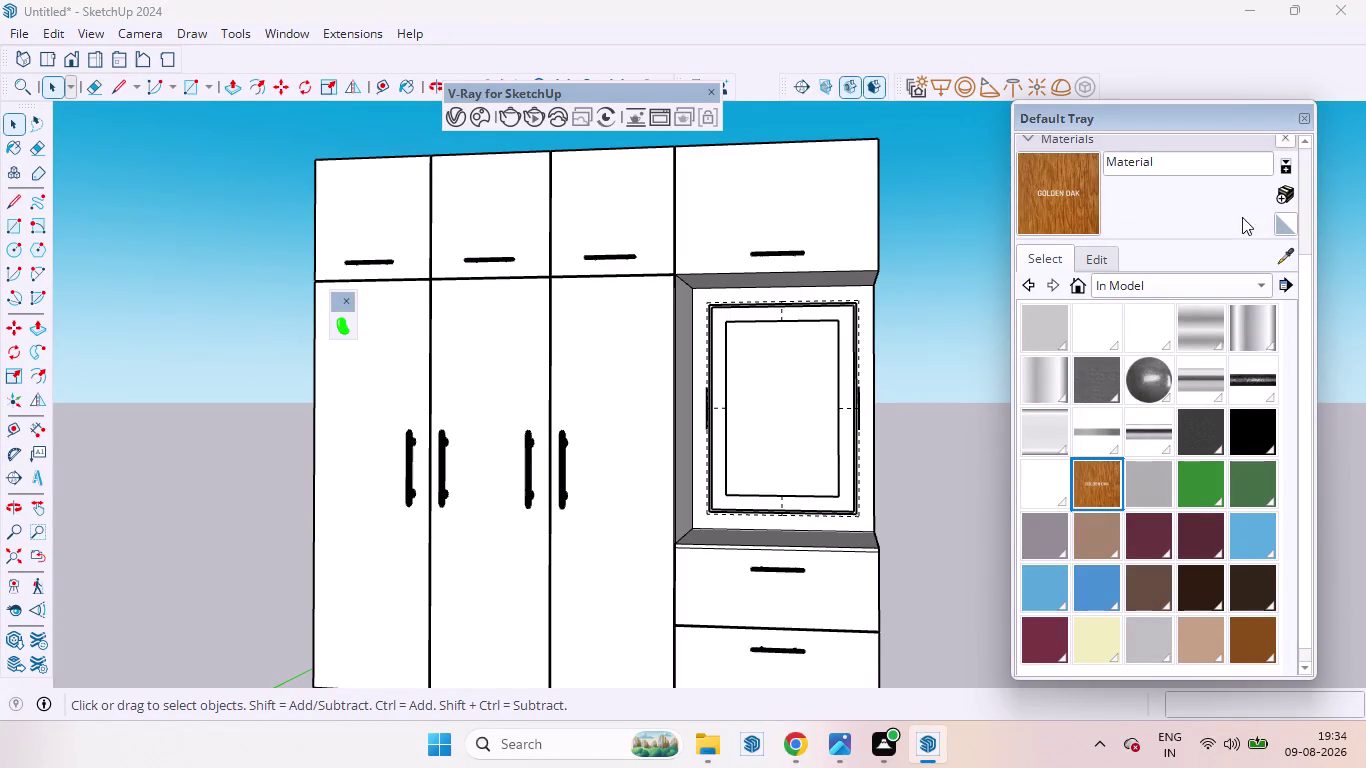
Create Material1 from the newest light wood JPG in Downloads.
click(1288, 193)
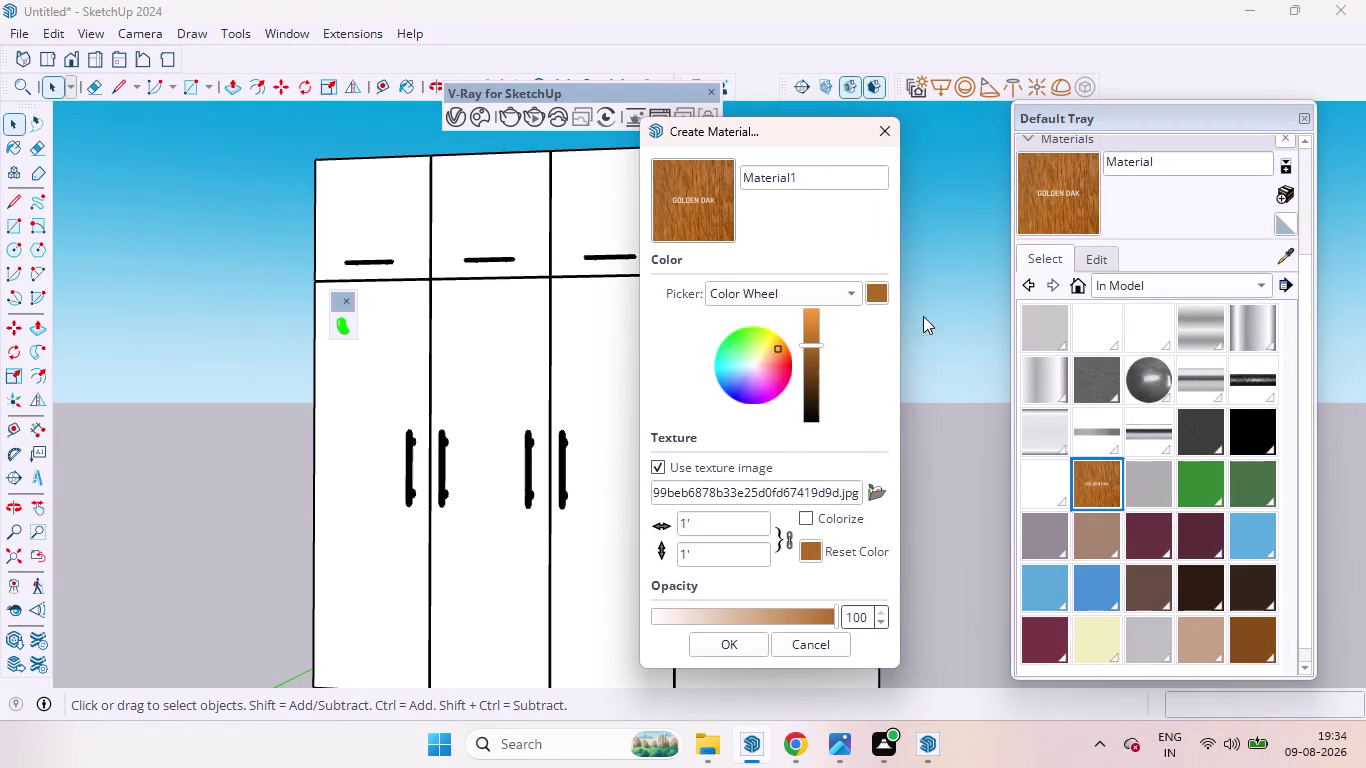
click(873, 501)
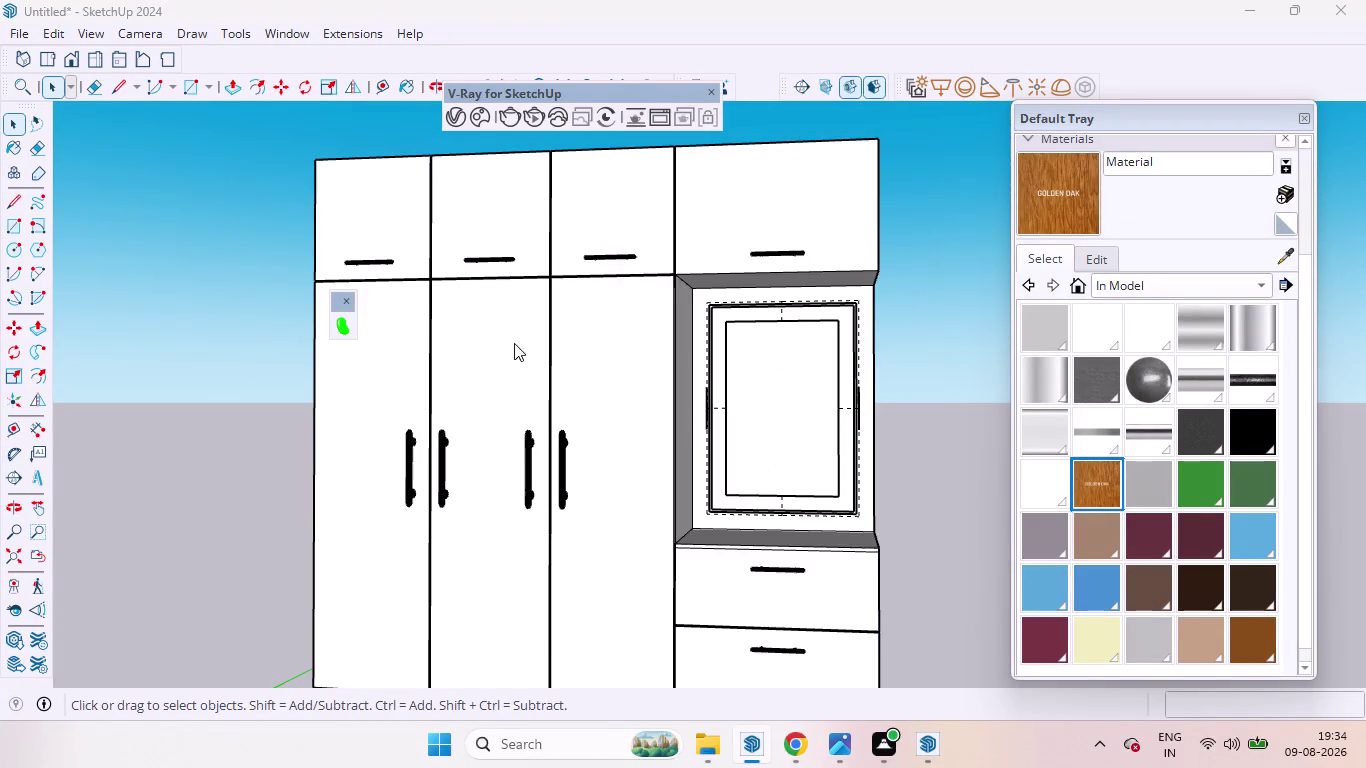
click(609, 296)
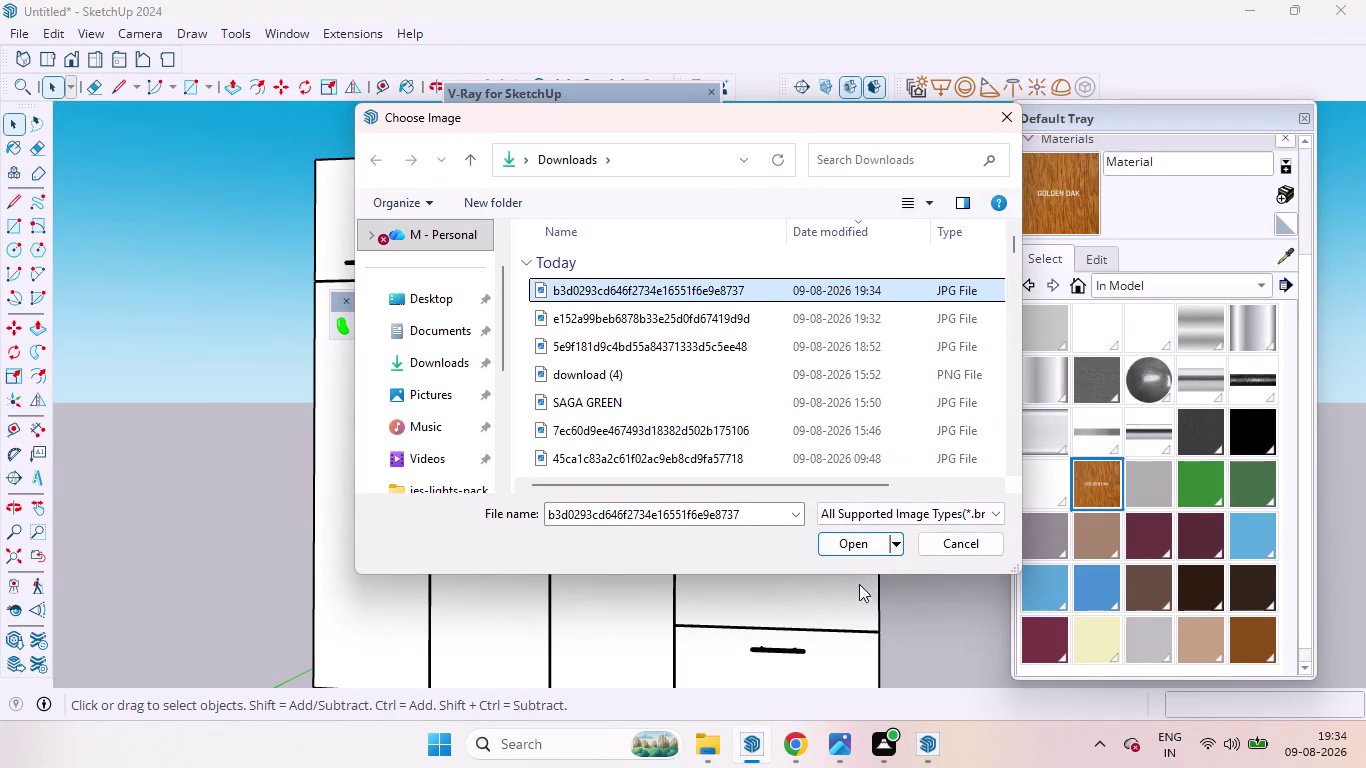
click(840, 546)
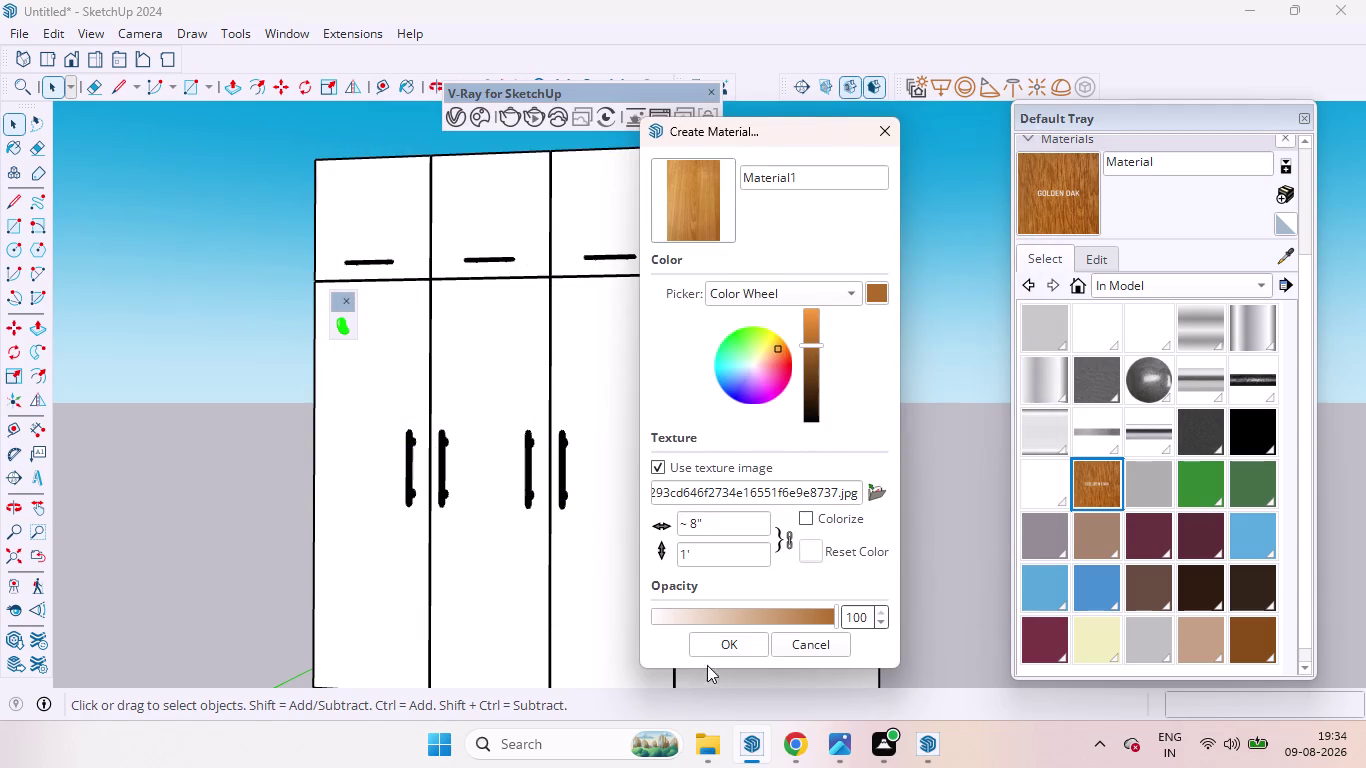
click(721, 649)
scroll(up, 3)
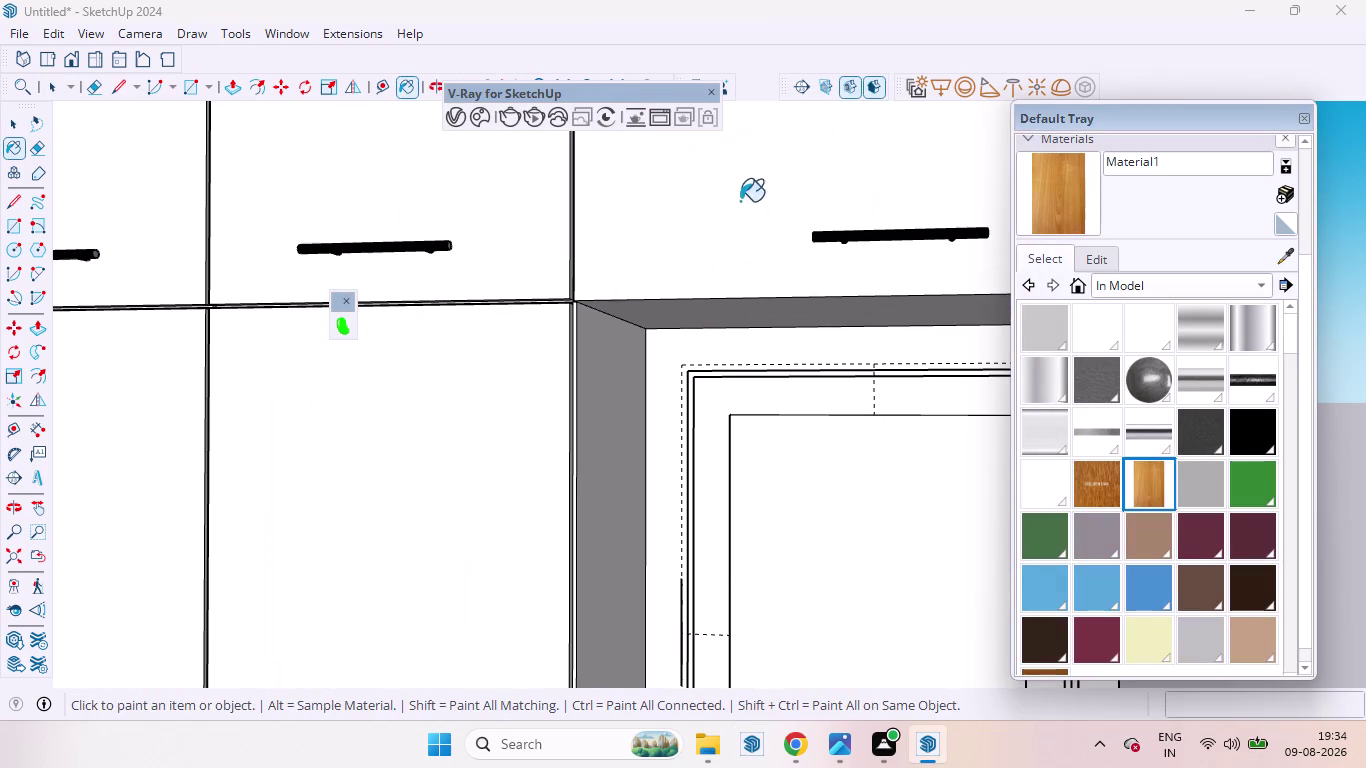
Paint the two right upper cabinet doors with Material1.
click(687, 209)
scroll(down, 3)
scroll(down, 3)
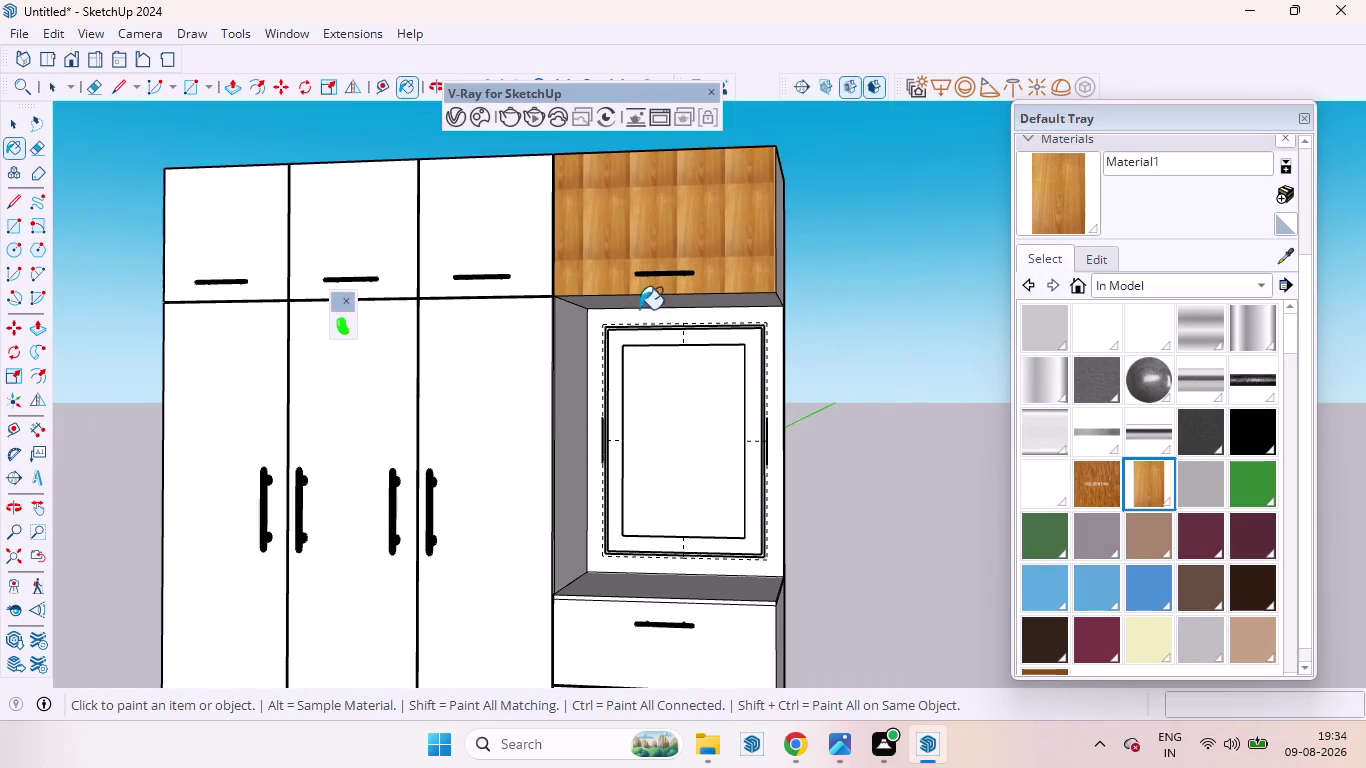
scroll(up, 3)
click(491, 205)
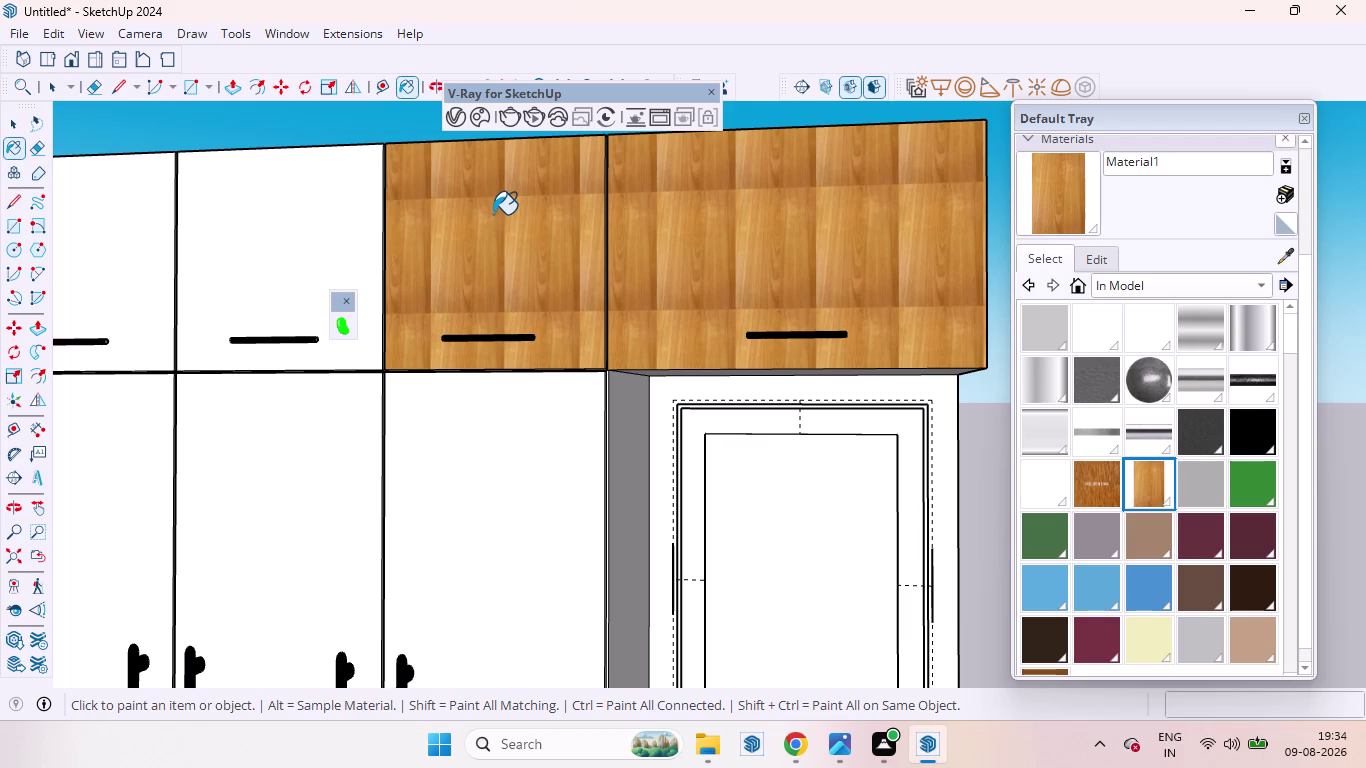
Paint the right tall wardrobe door and the side panel beside the niche.
click(542, 452)
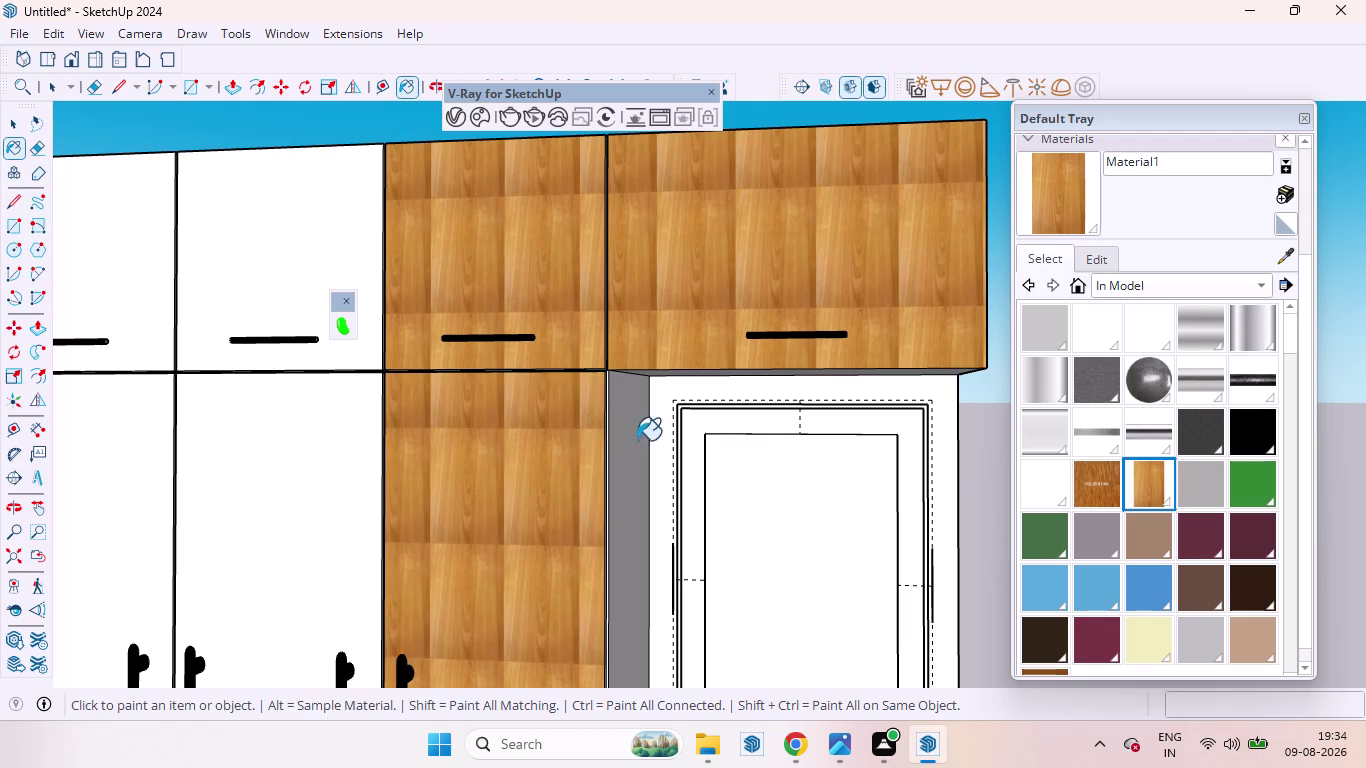
scroll(down, 3)
middle_drag(703, 460, 547, 465)
scroll(up, 3)
click(647, 426)
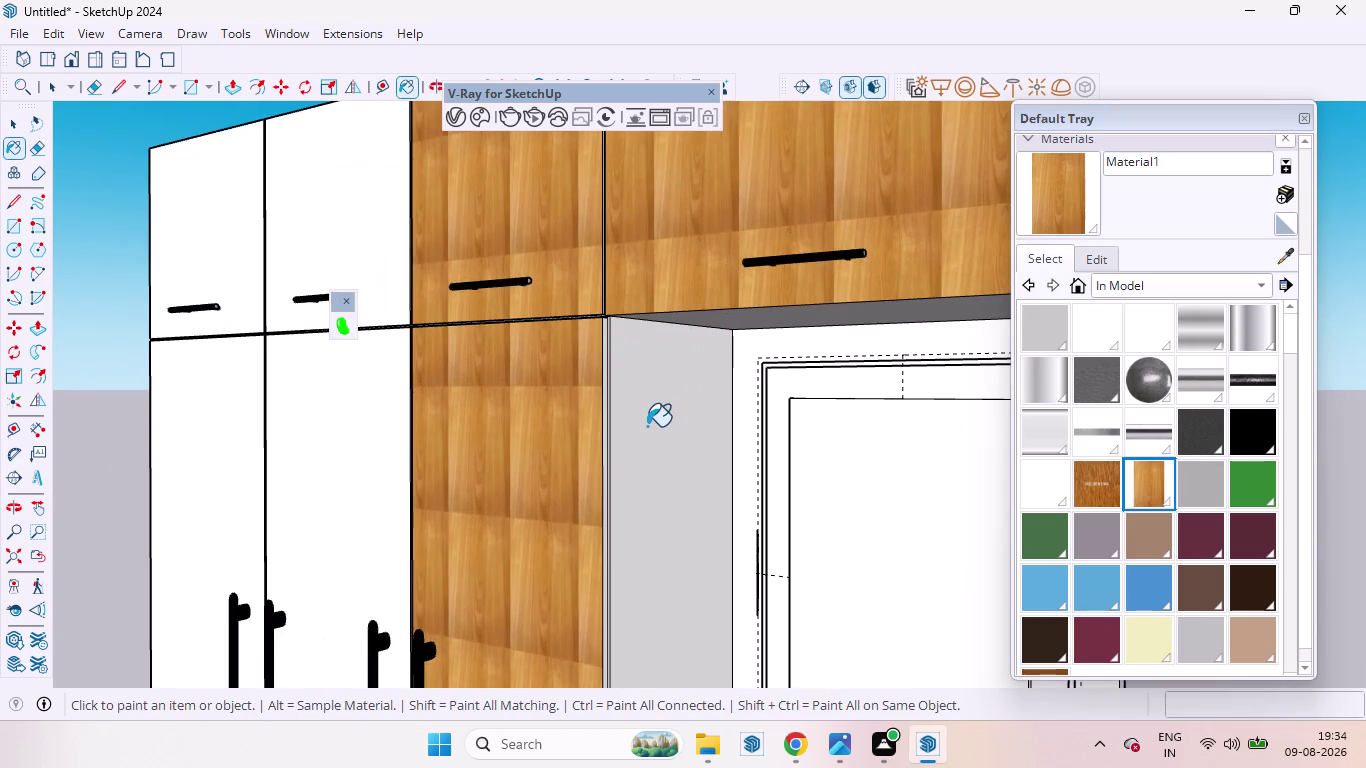
Paint both faces of the narrow strip between the panels with light wood.
scroll(up, 3)
scroll(up, 3)
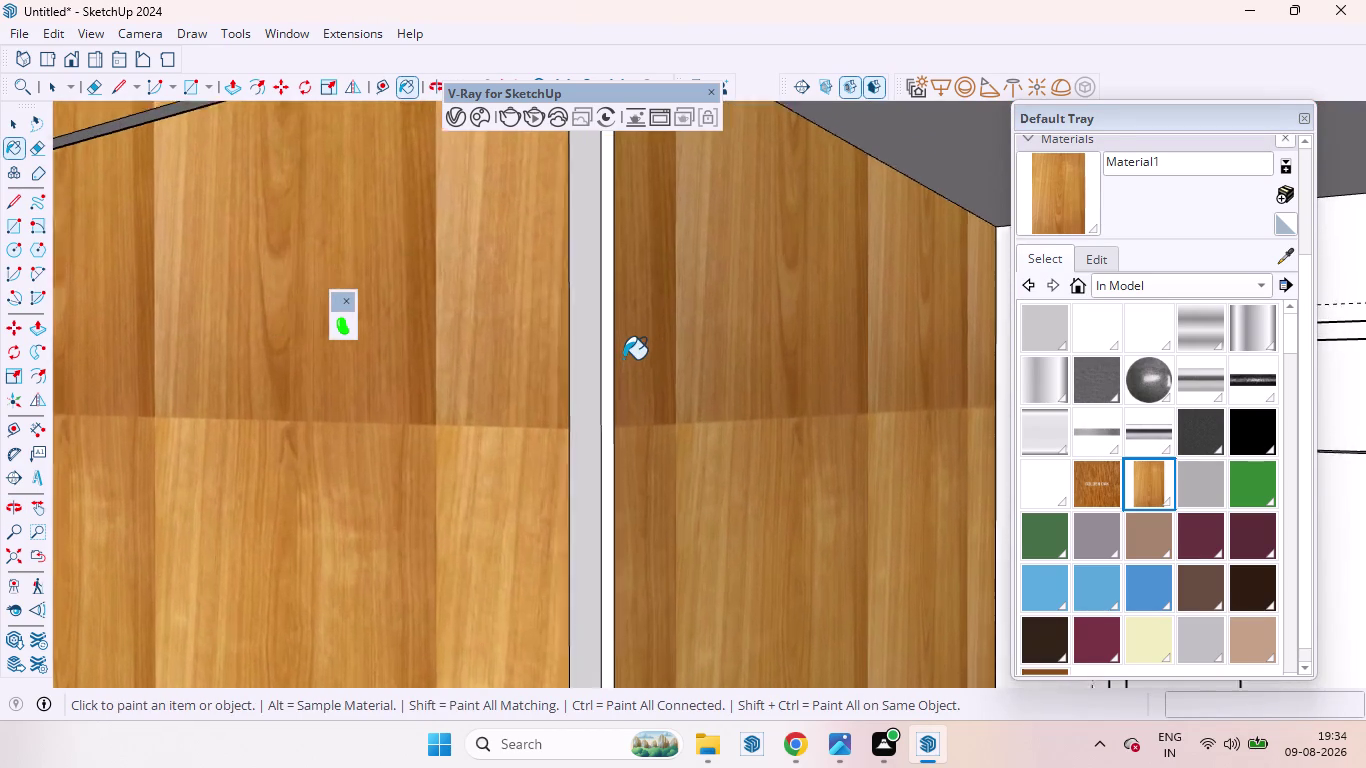
scroll(up, 3)
click(559, 297)
click(617, 303)
Paint the mirror niche's ceiling and back wall with light wood.
scroll(down, 3)
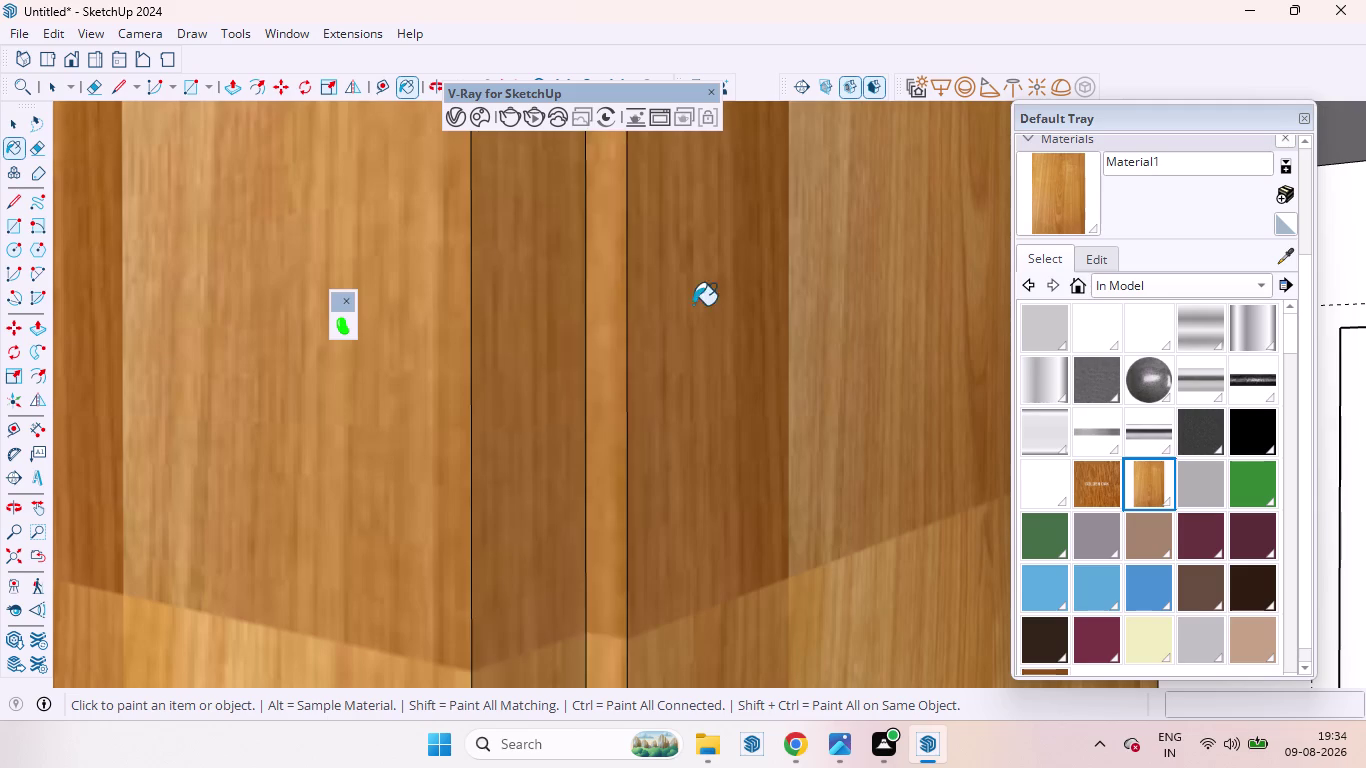
scroll(down, 3)
scroll(down, 3)
scroll(down, 3)
scroll(up, 3)
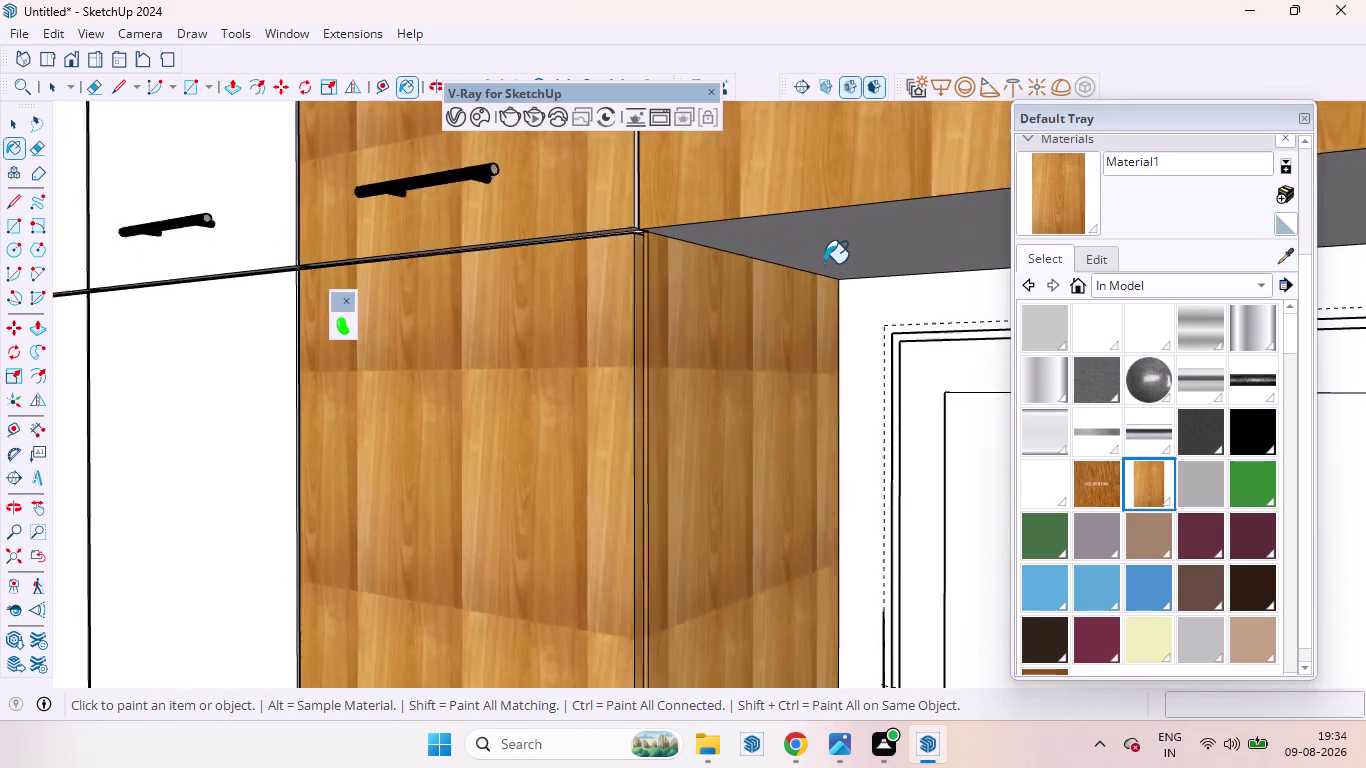
scroll(up, 3)
click(792, 239)
scroll(up, 3)
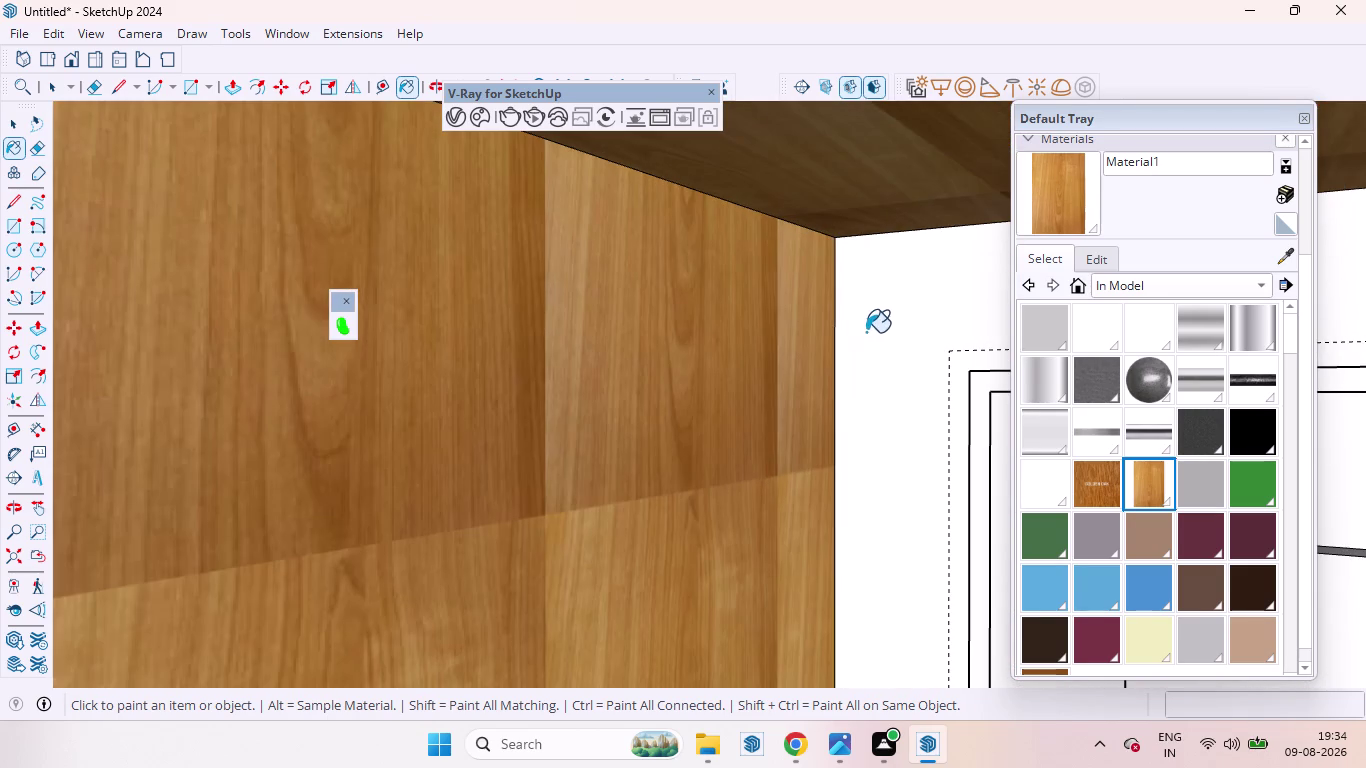
click(900, 326)
Paint the mirror's outer frame and inner border with light wood.
scroll(down, 3)
scroll(down, 3)
click(930, 400)
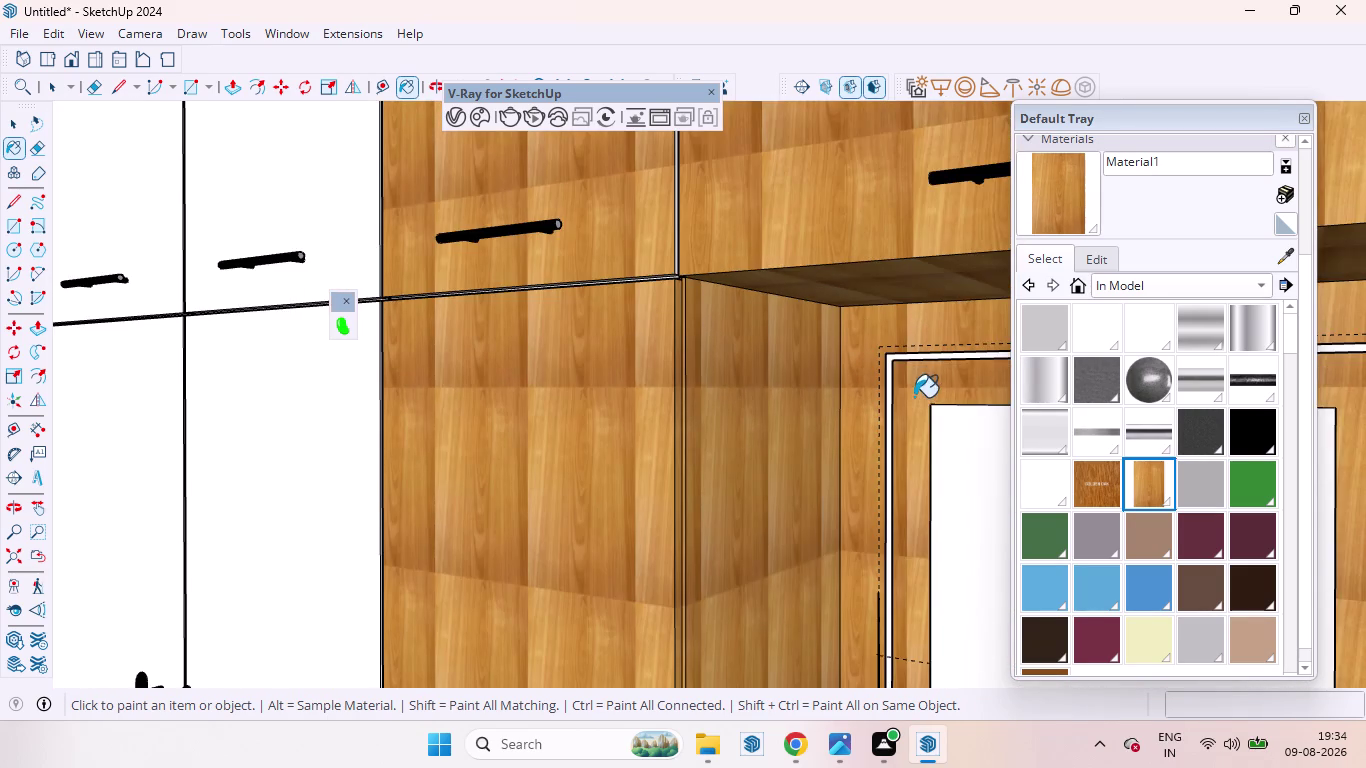
scroll(up, 3)
scroll(down, 3)
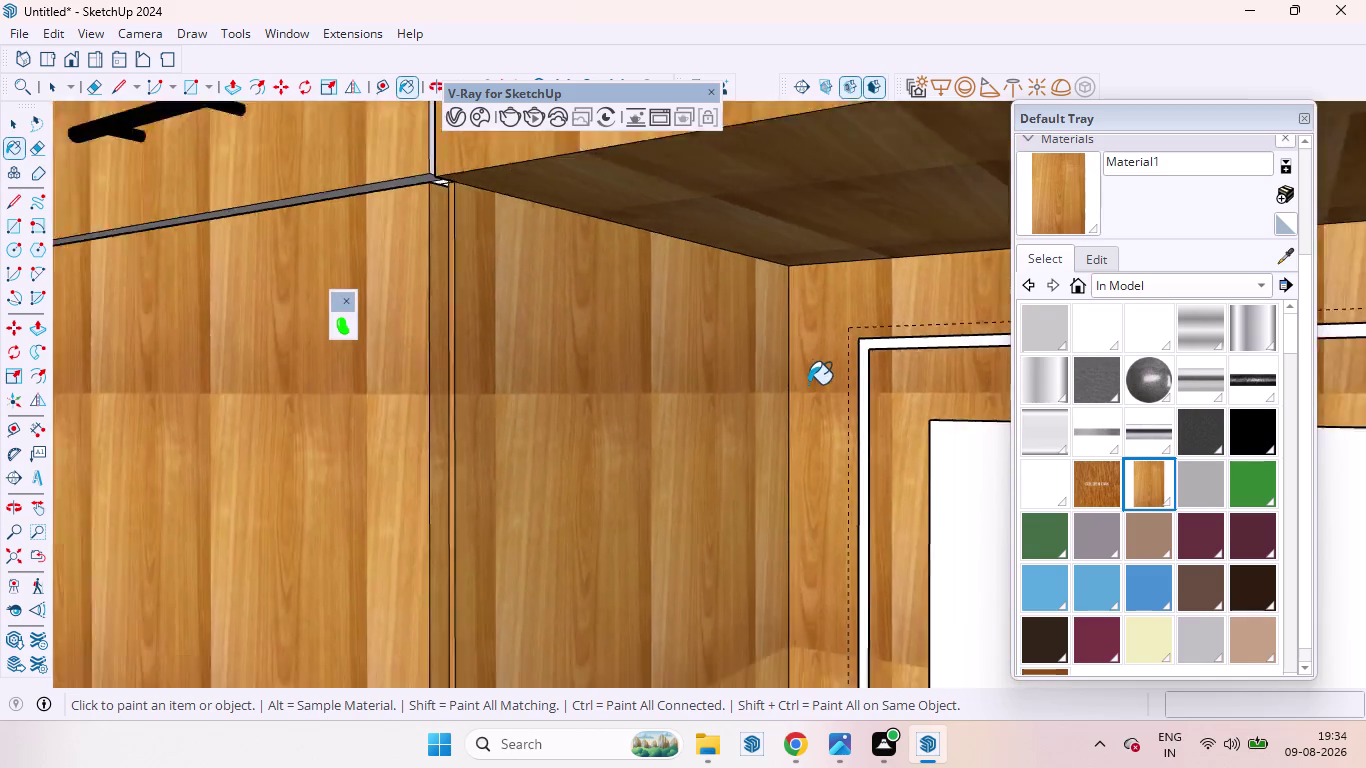
scroll(down, 3)
scroll(up, 3)
click(818, 304)
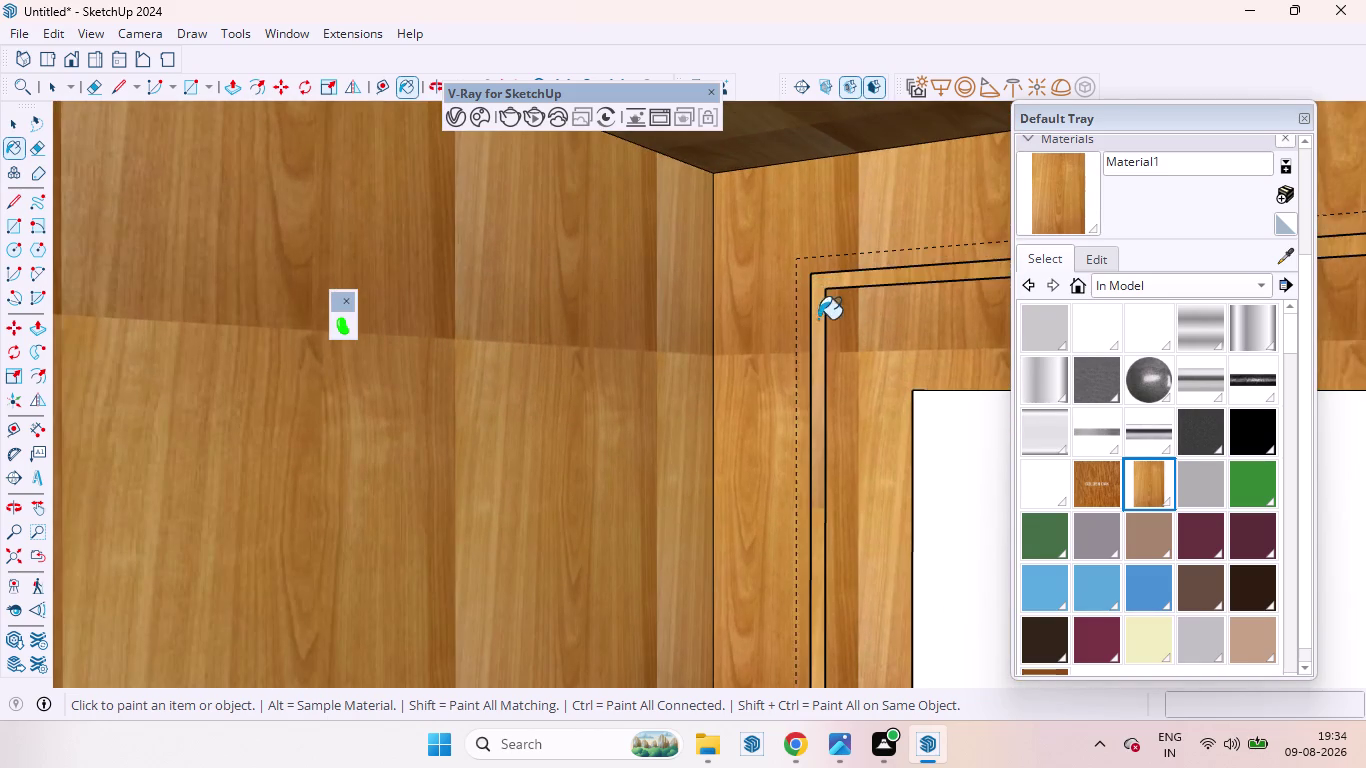
scroll(down, 3)
scroll(down, 3)
scroll(down, 3)
scroll(up, 3)
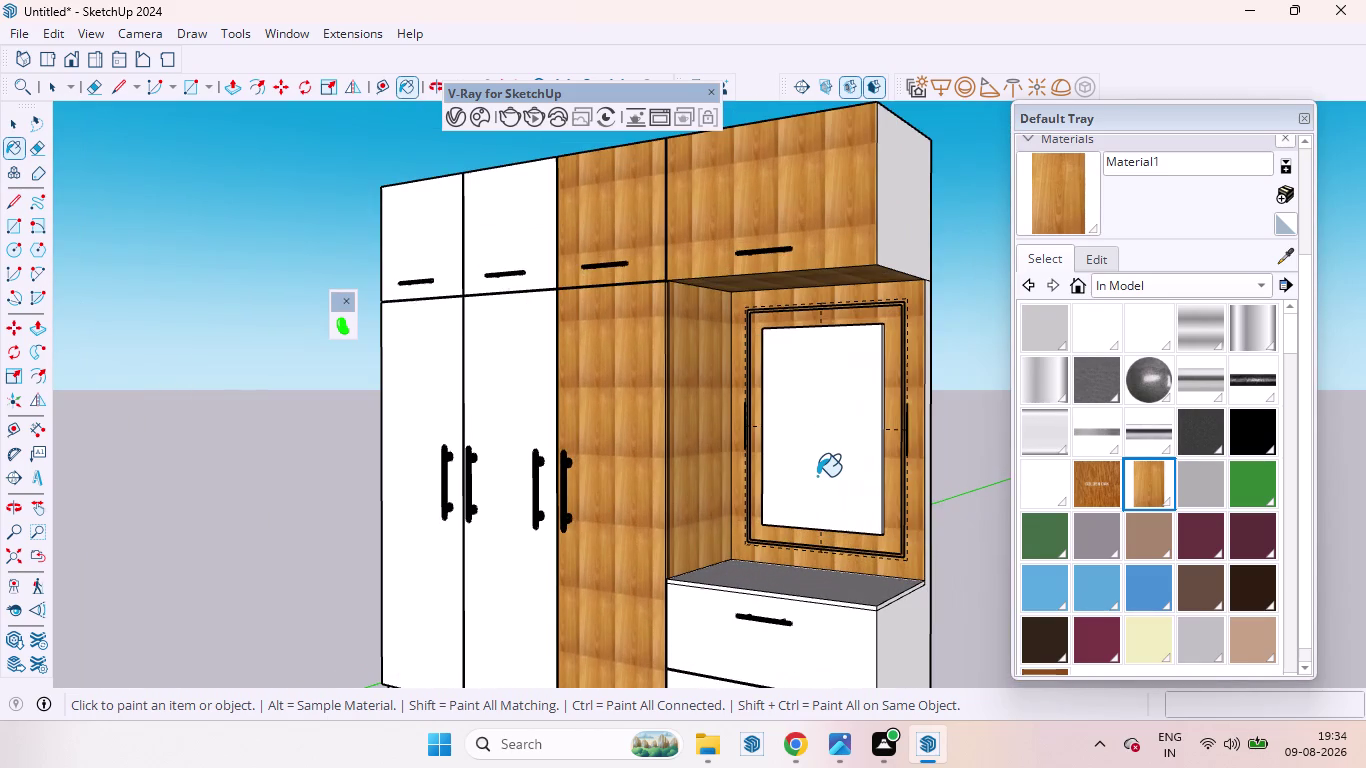
Undo the last paint, then give the mirror frame's lower edge light wood.
scroll(up, 3)
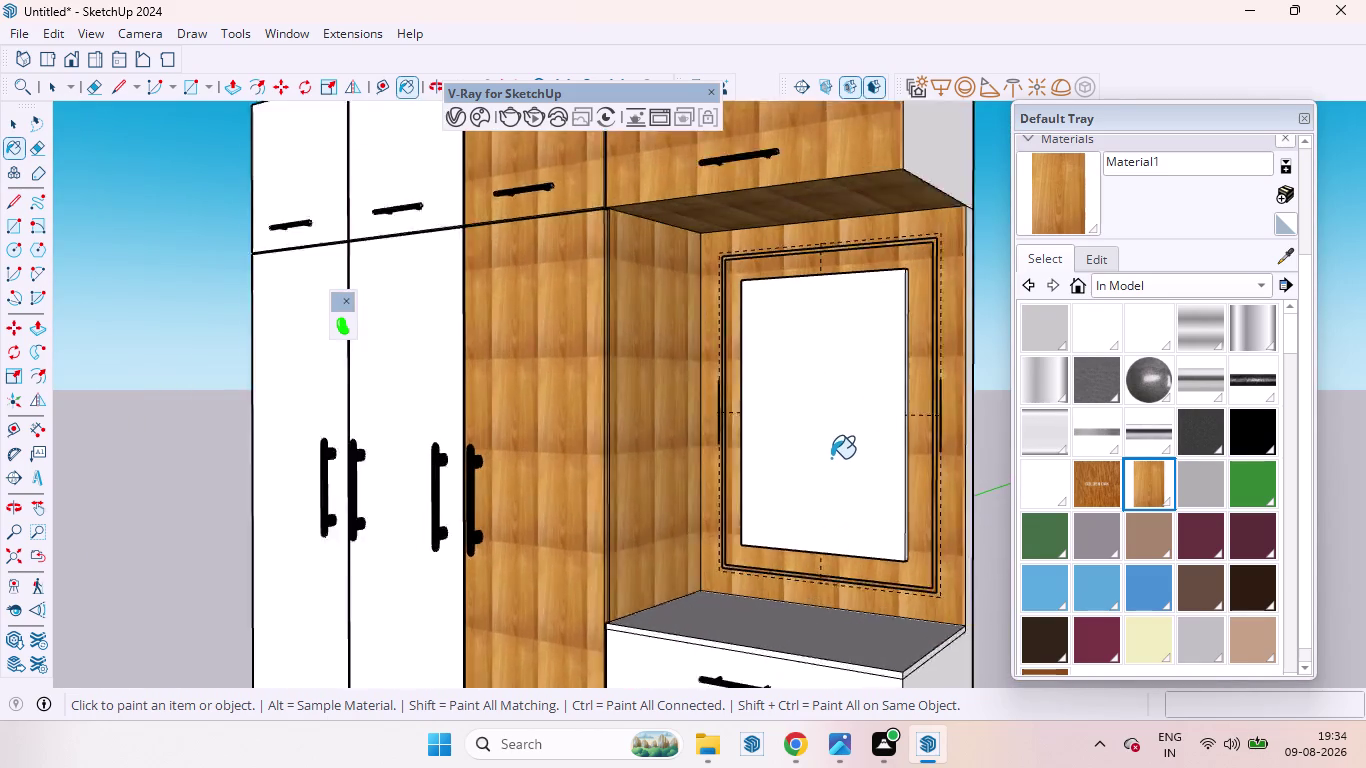
scroll(up, 3)
scroll(up, 3)
scroll(down, 3)
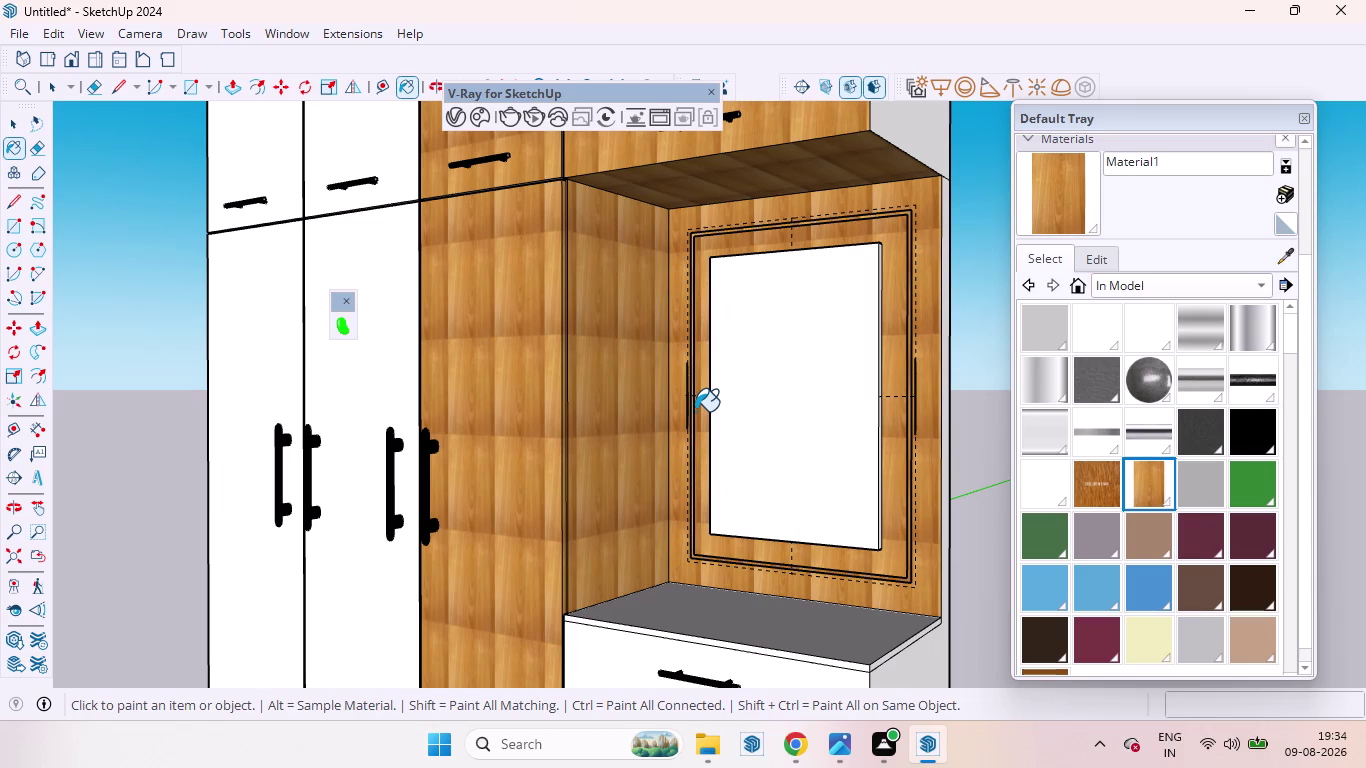
key(ctrl+z)
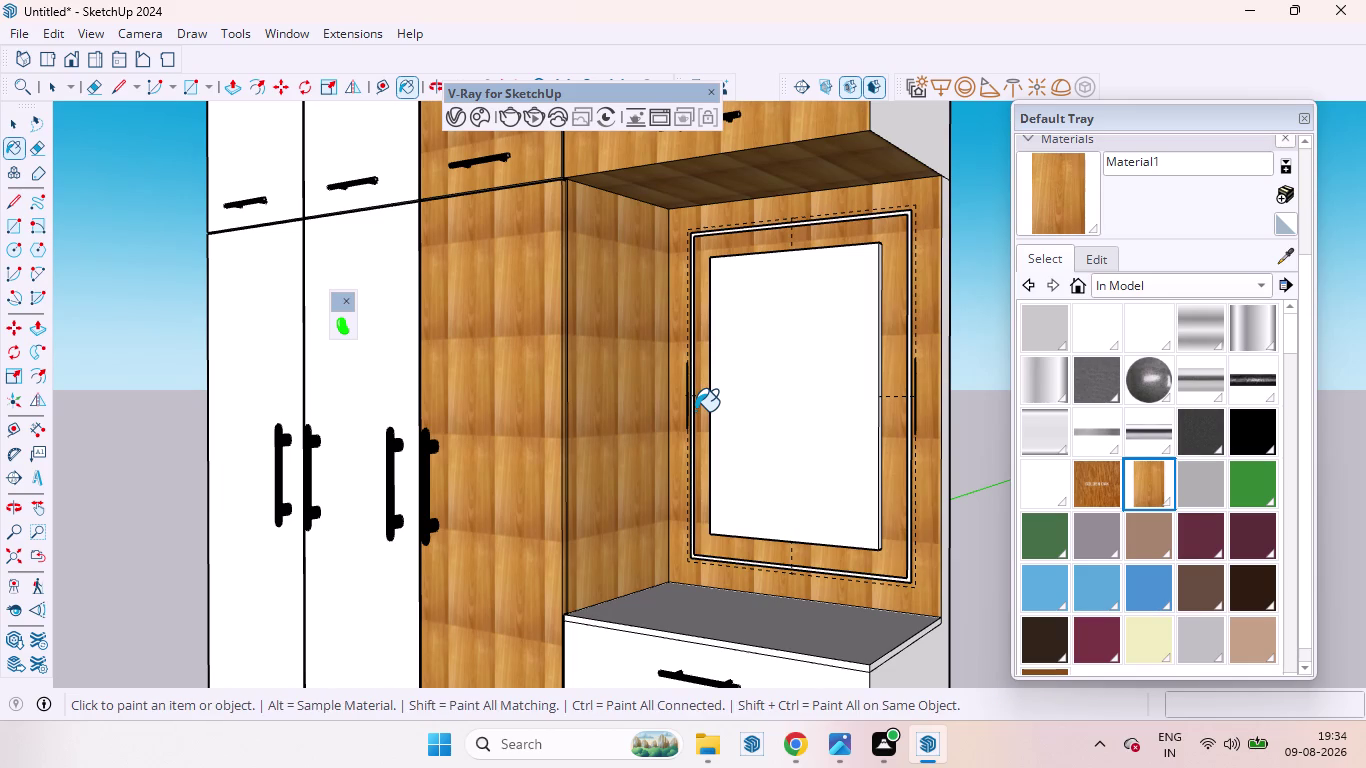
scroll(down, 3)
scroll(up, 3)
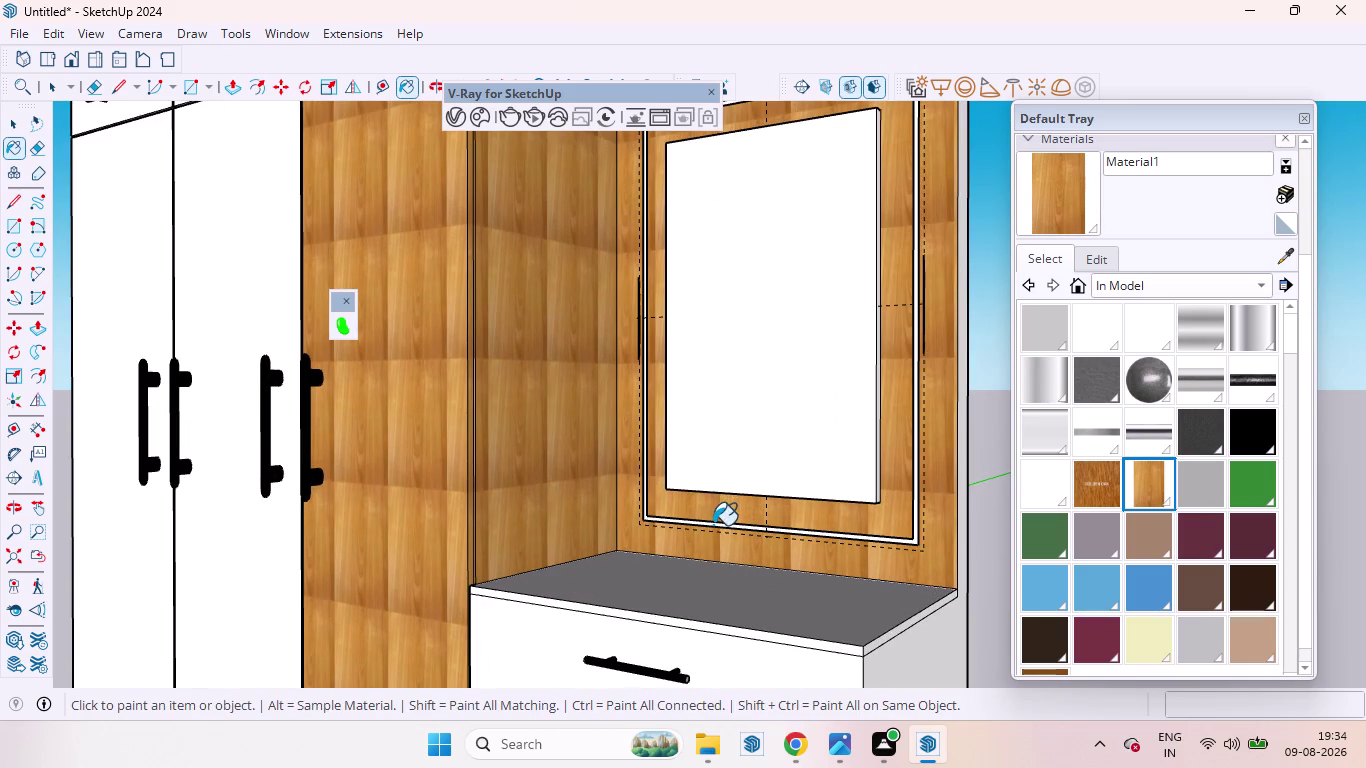
click(706, 614)
Paint the side panel and the panel beneath the niche with light wood.
scroll(down, 3)
scroll(up, 3)
middle_drag(879, 638, 681, 517)
click(690, 588)
scroll(down, 3)
scroll(up, 3)
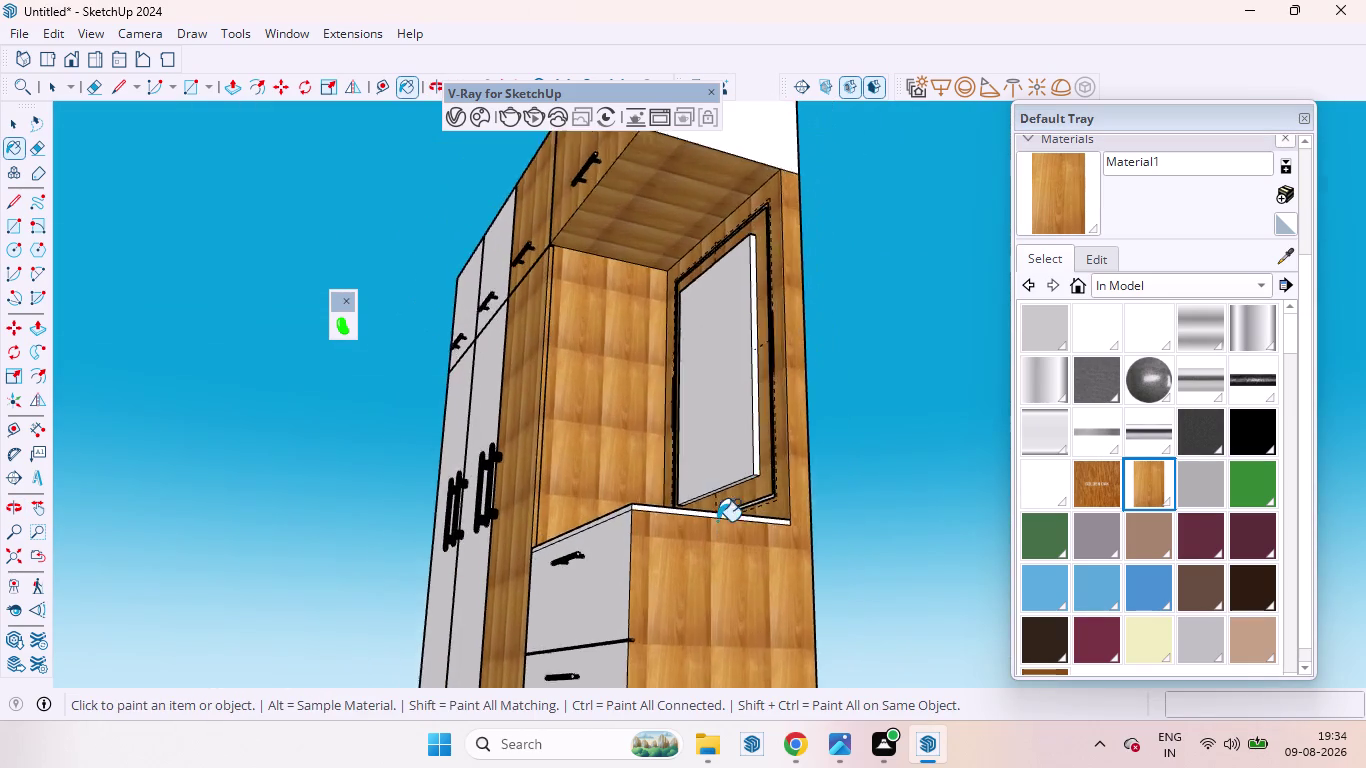
scroll(up, 3)
click(572, 514)
Paint the niche's counter surface with light wood.
scroll(down, 3)
middle_drag(498, 512, 551, 532)
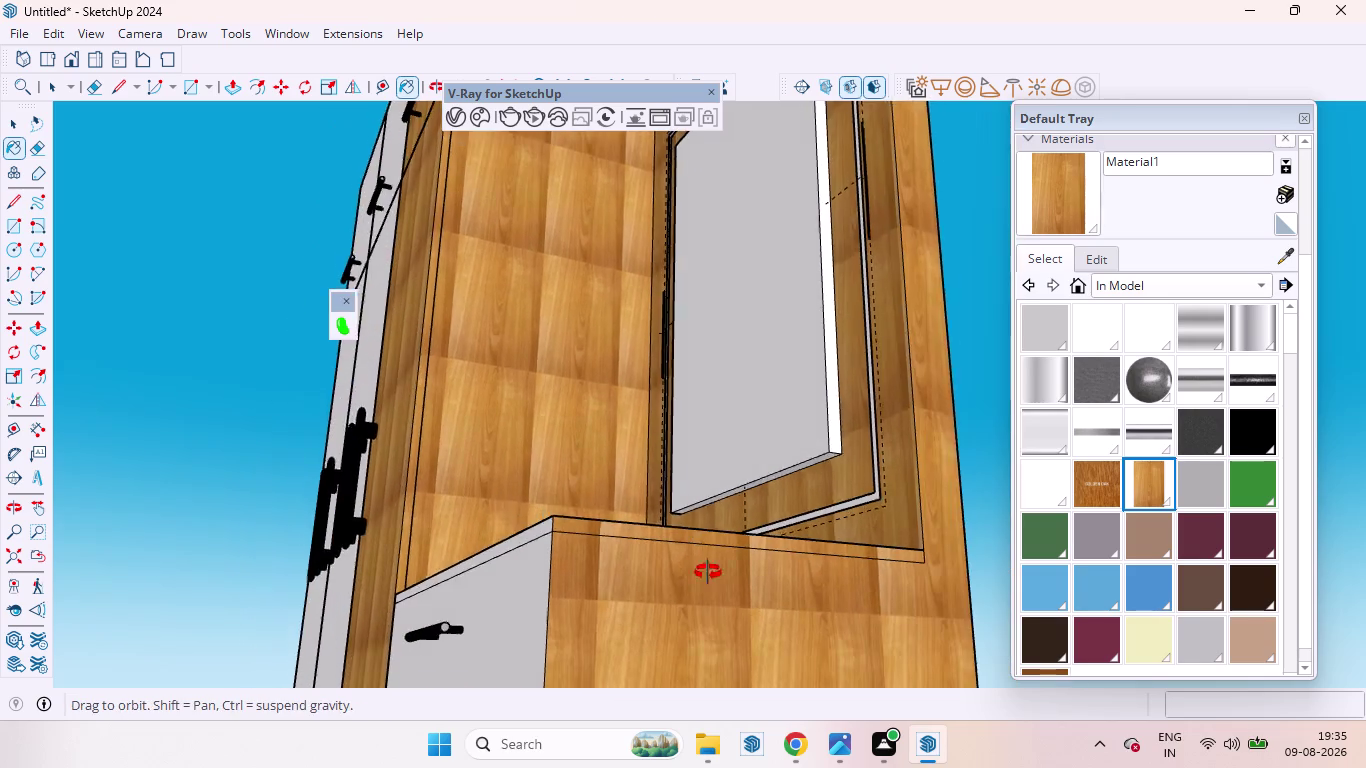
middle_drag(551, 532, 820, 587)
scroll(down, 3)
scroll(up, 3)
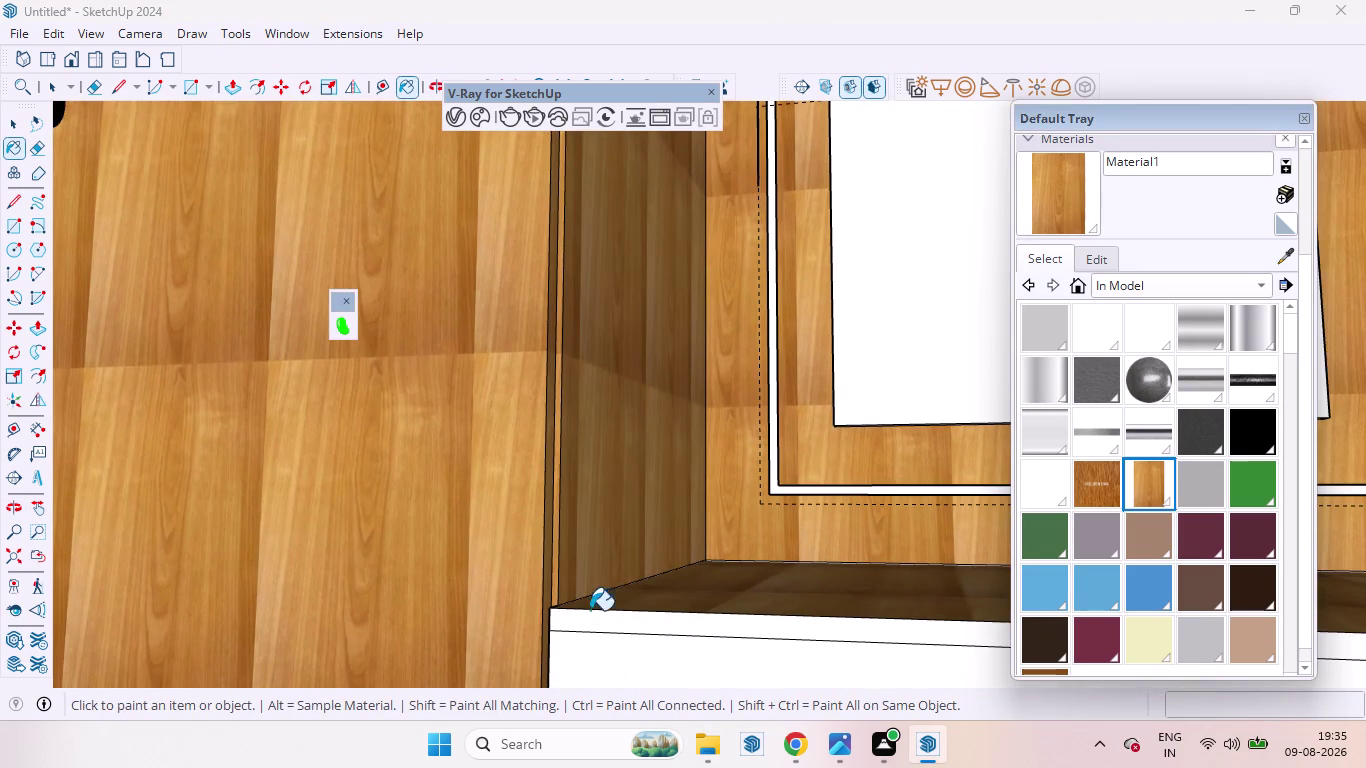
click(592, 628)
scroll(down, 3)
scroll(up, 3)
scroll(down, 3)
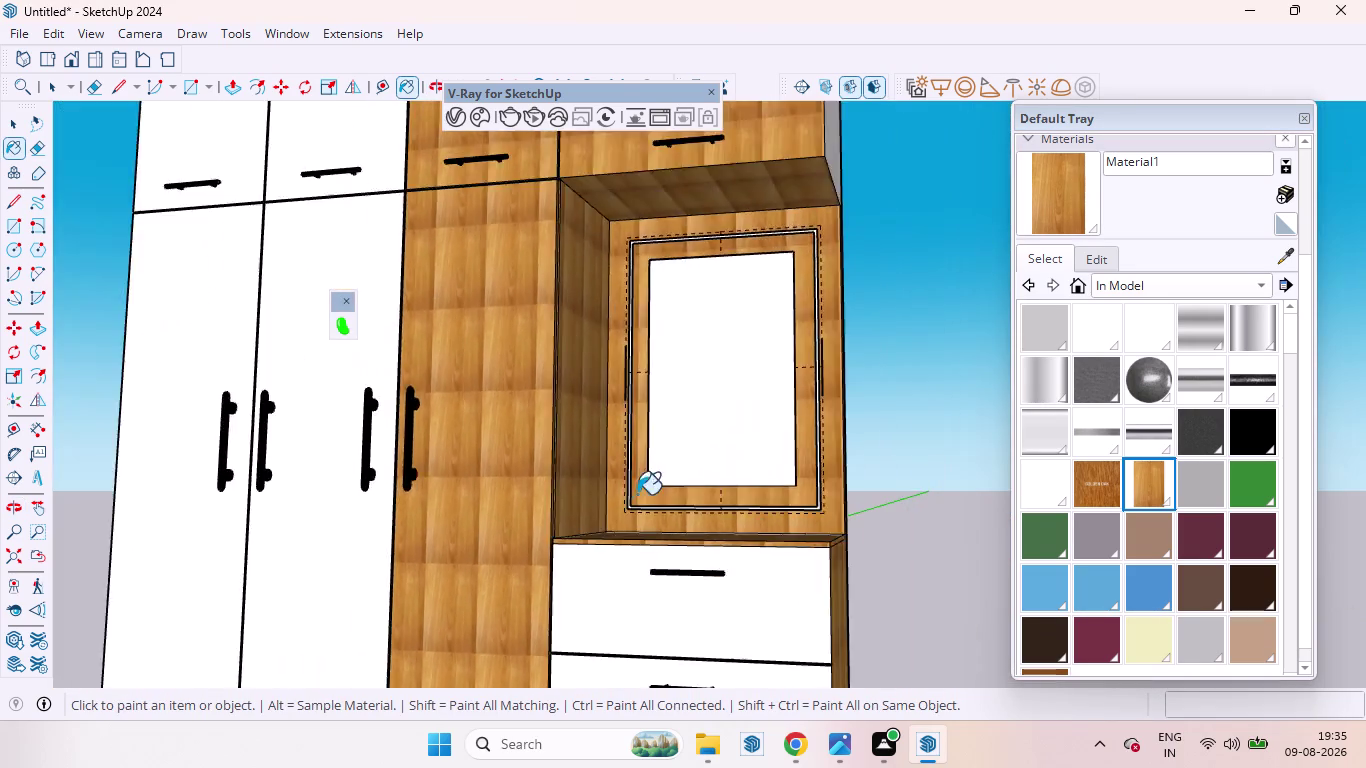
scroll(down, 3)
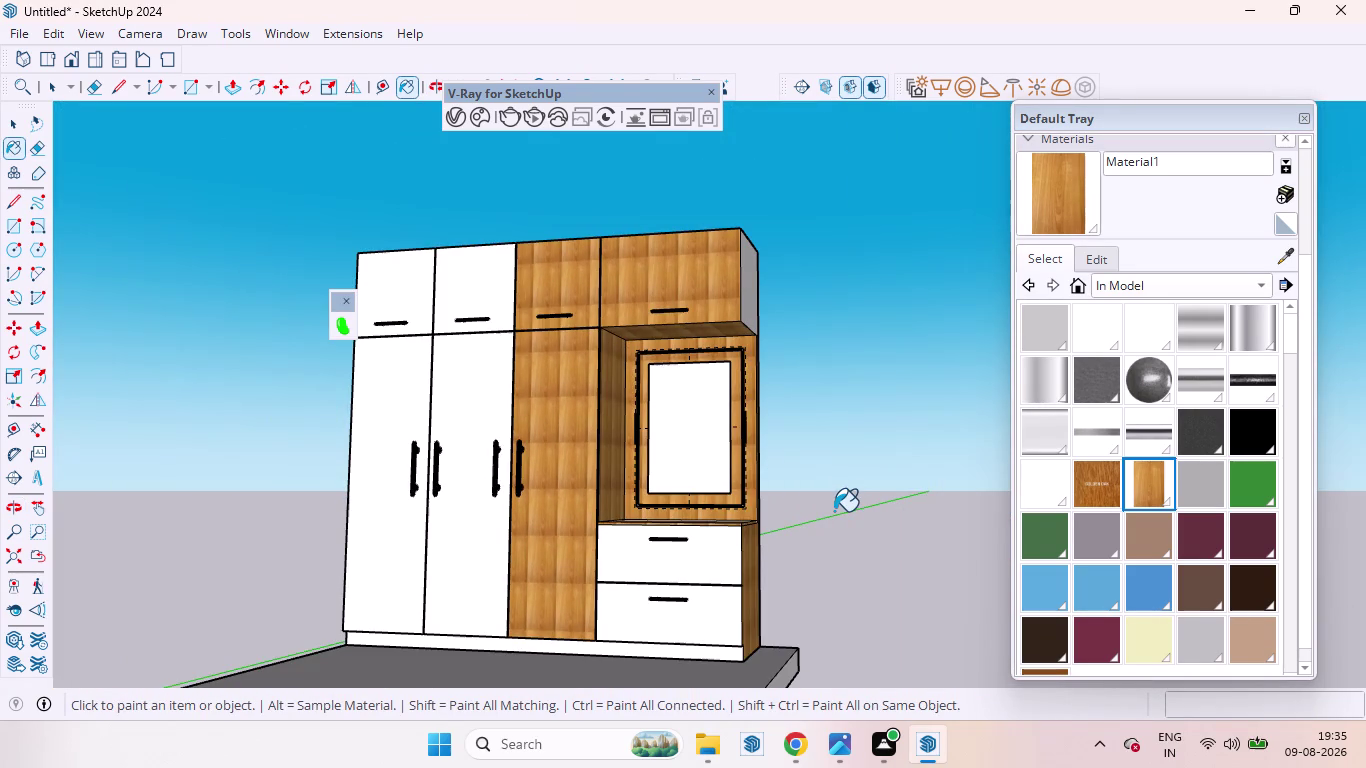
key(space)
Show the V-Ray Utilities toolbar.
key(space)
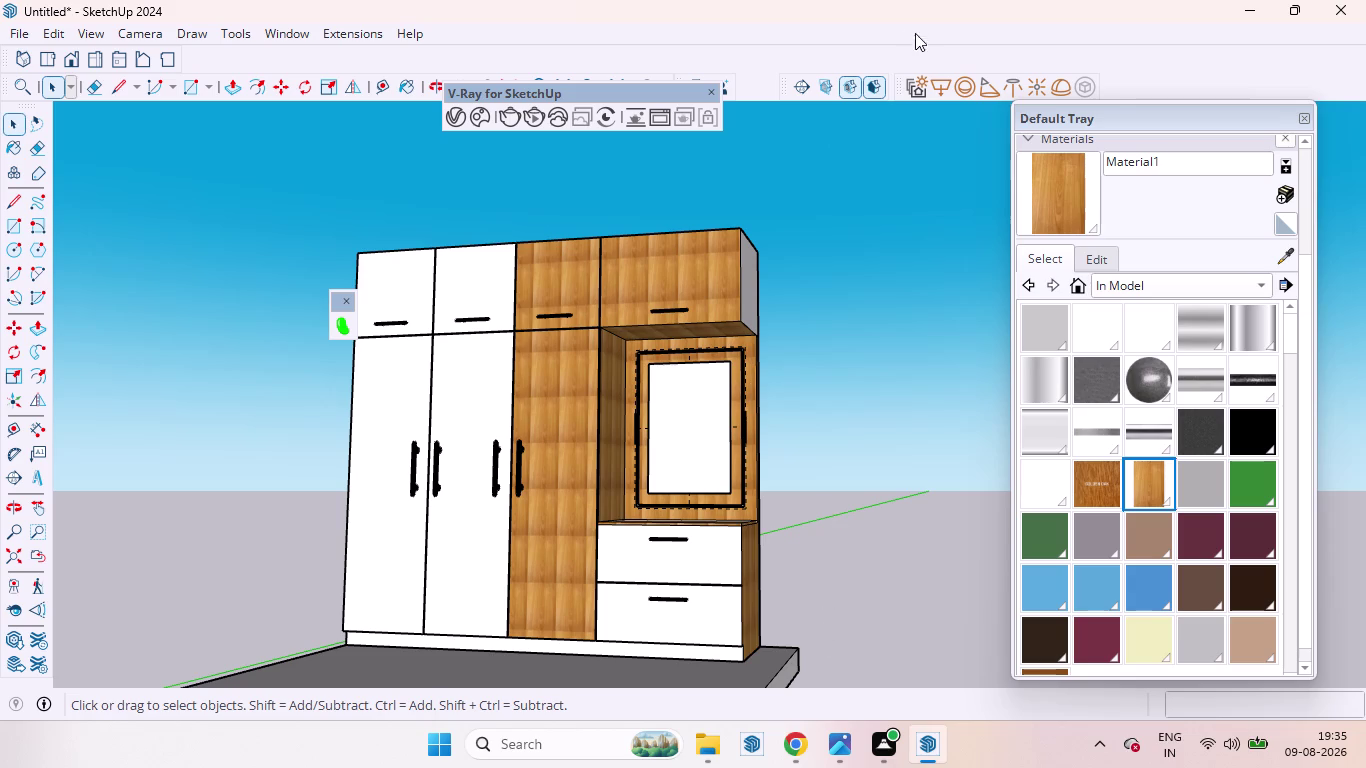
right_click(851, 58)
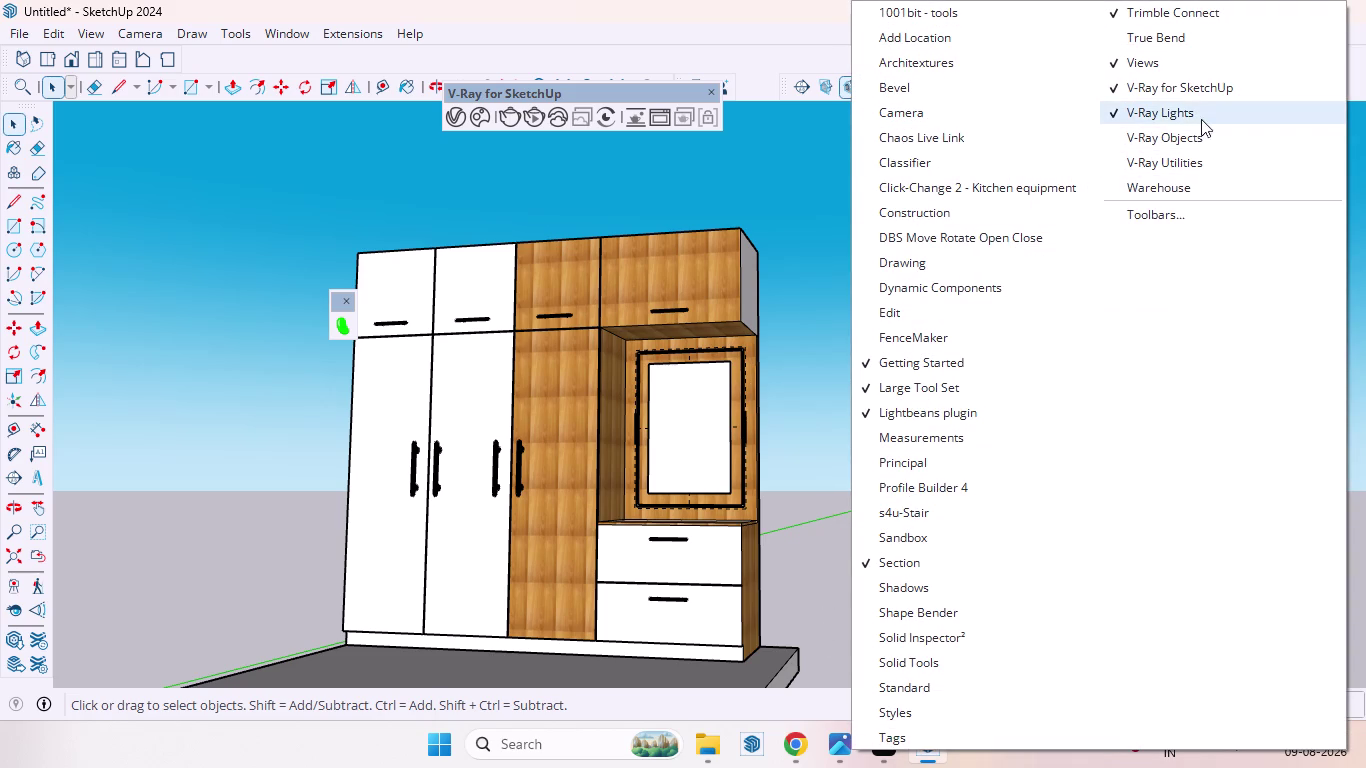
click(1190, 162)
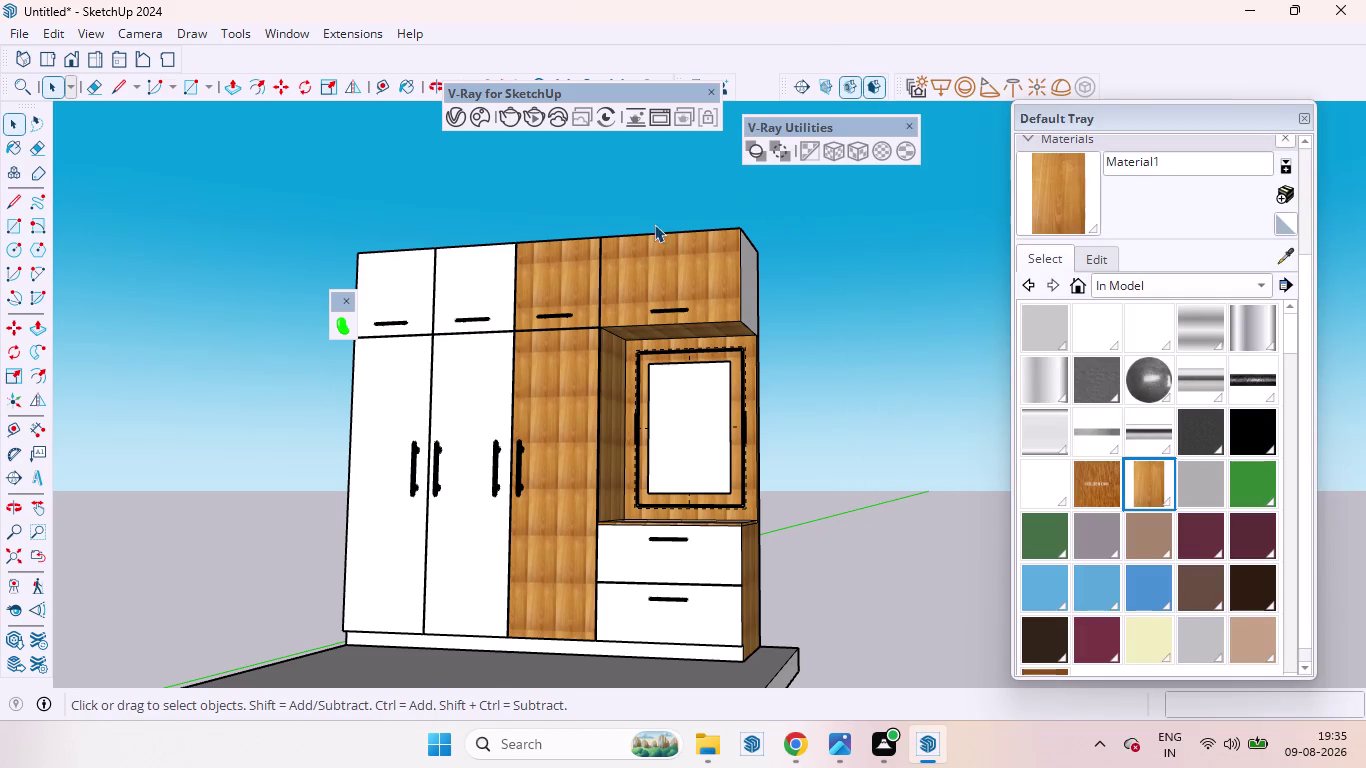
Apply Cubic Projection (Bounding Box) to both upper wood cabinets.
scroll(up, 3)
click(652, 266)
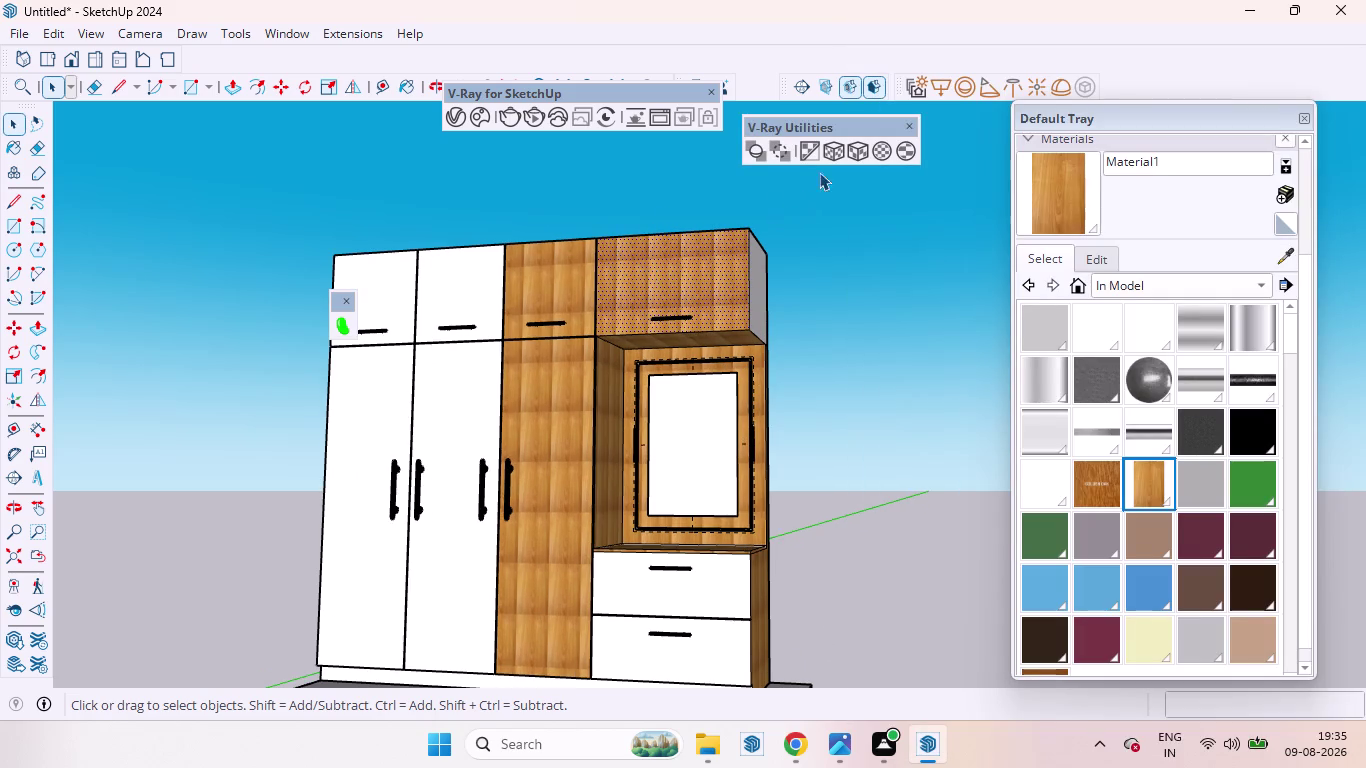
click(853, 151)
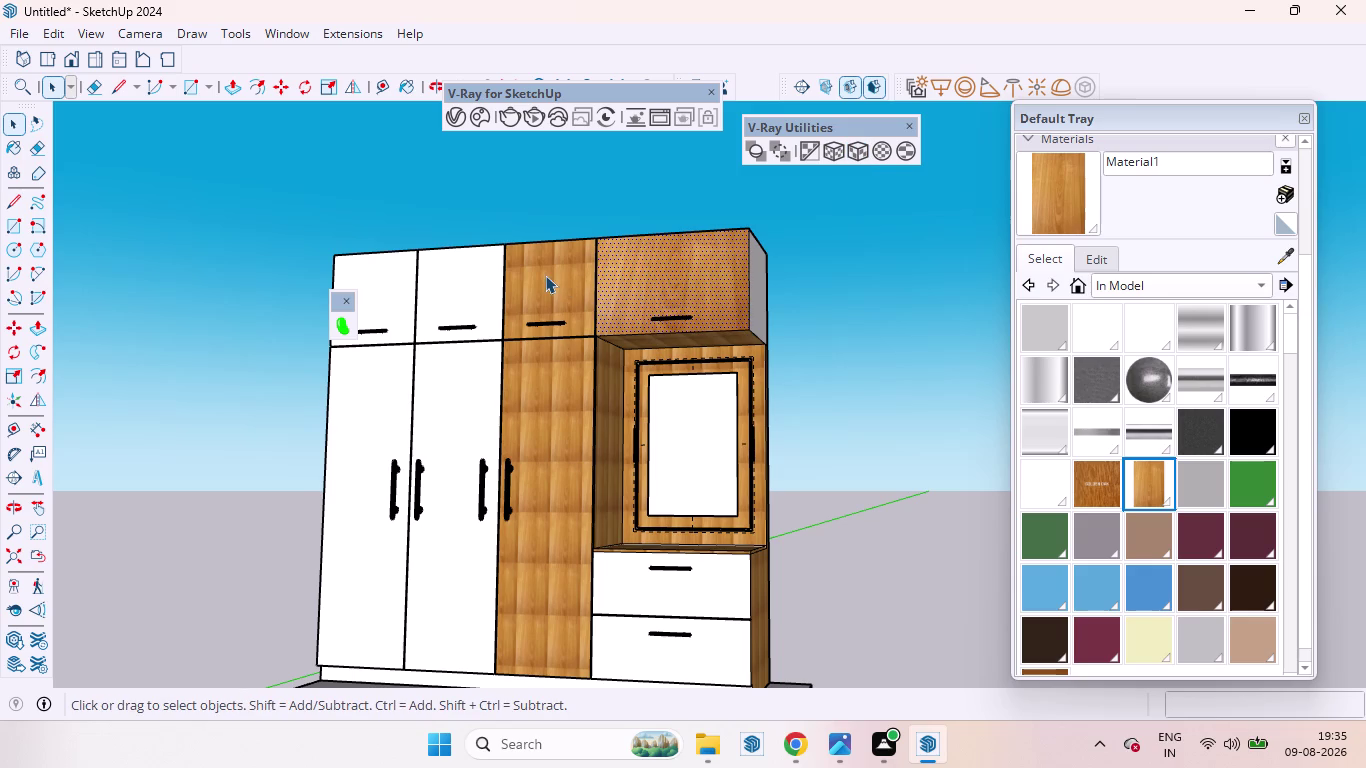
click(545, 275)
click(861, 158)
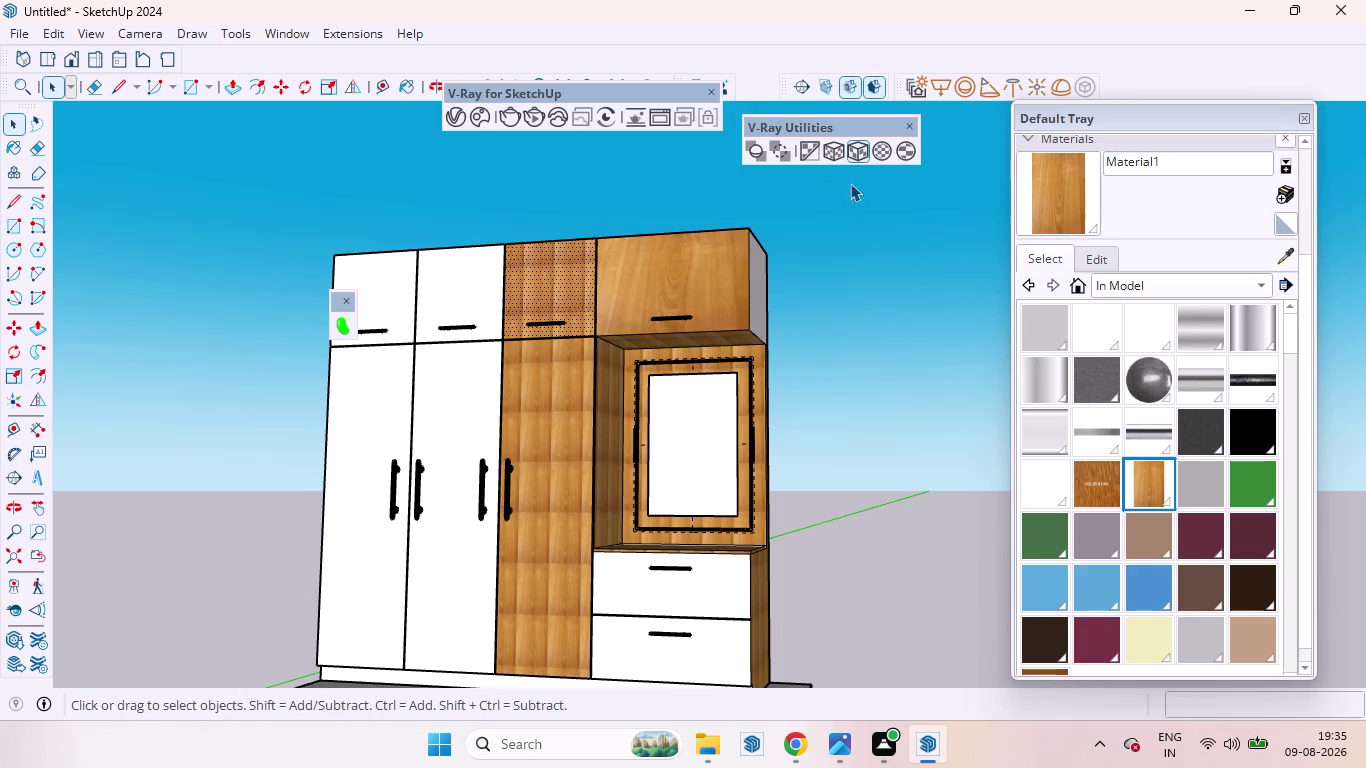
click(847, 383)
scroll(down, 3)
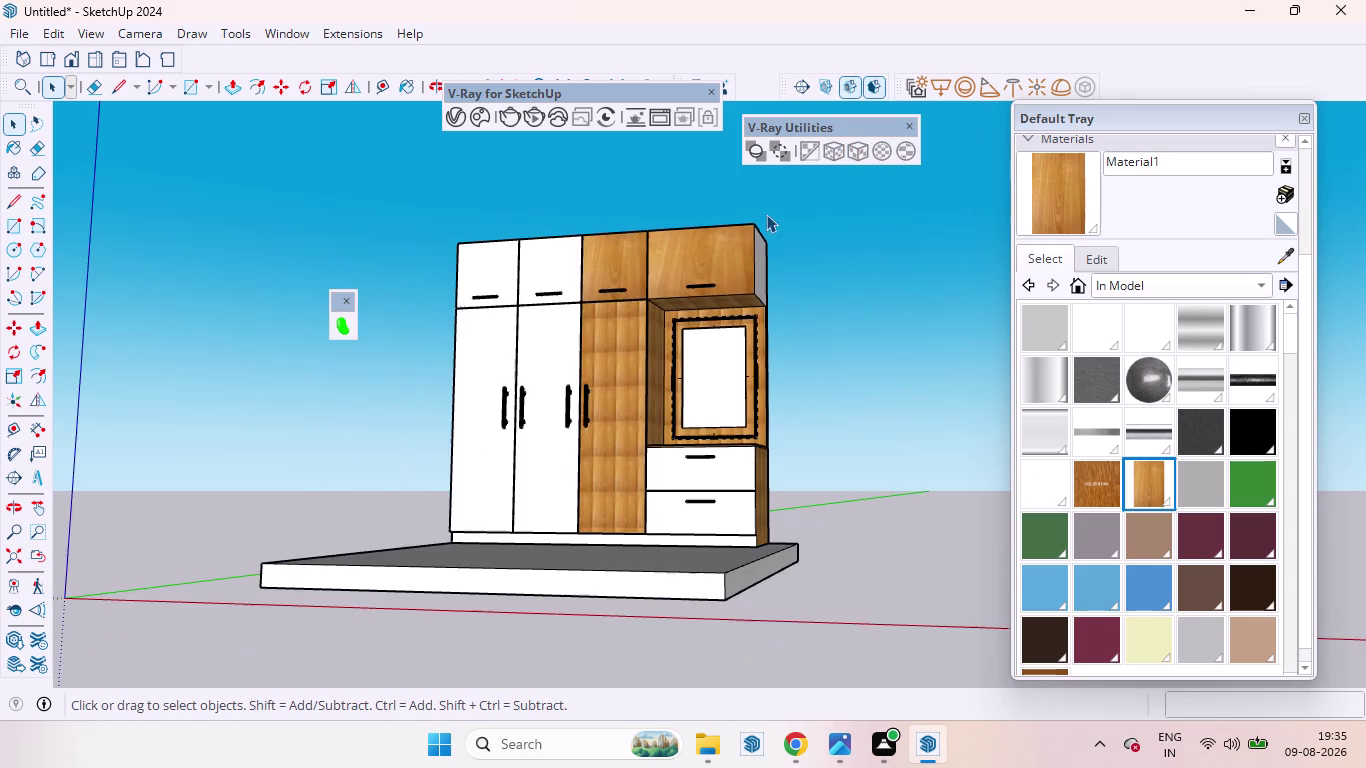
Apply Cubic Projection (Bounding Box) to the tall right wood door.
middle_drag(717, 230, 906, 335)
scroll(up, 3)
click(589, 413)
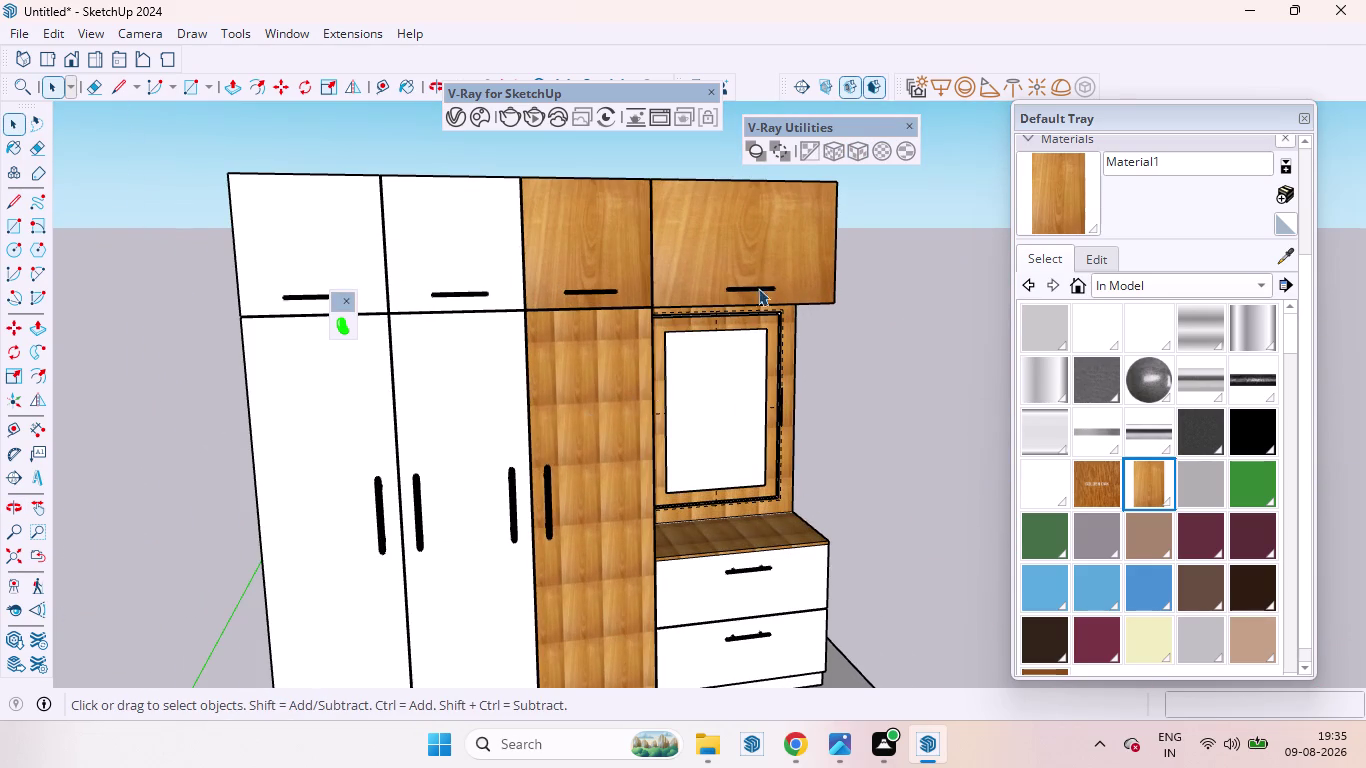
click(863, 153)
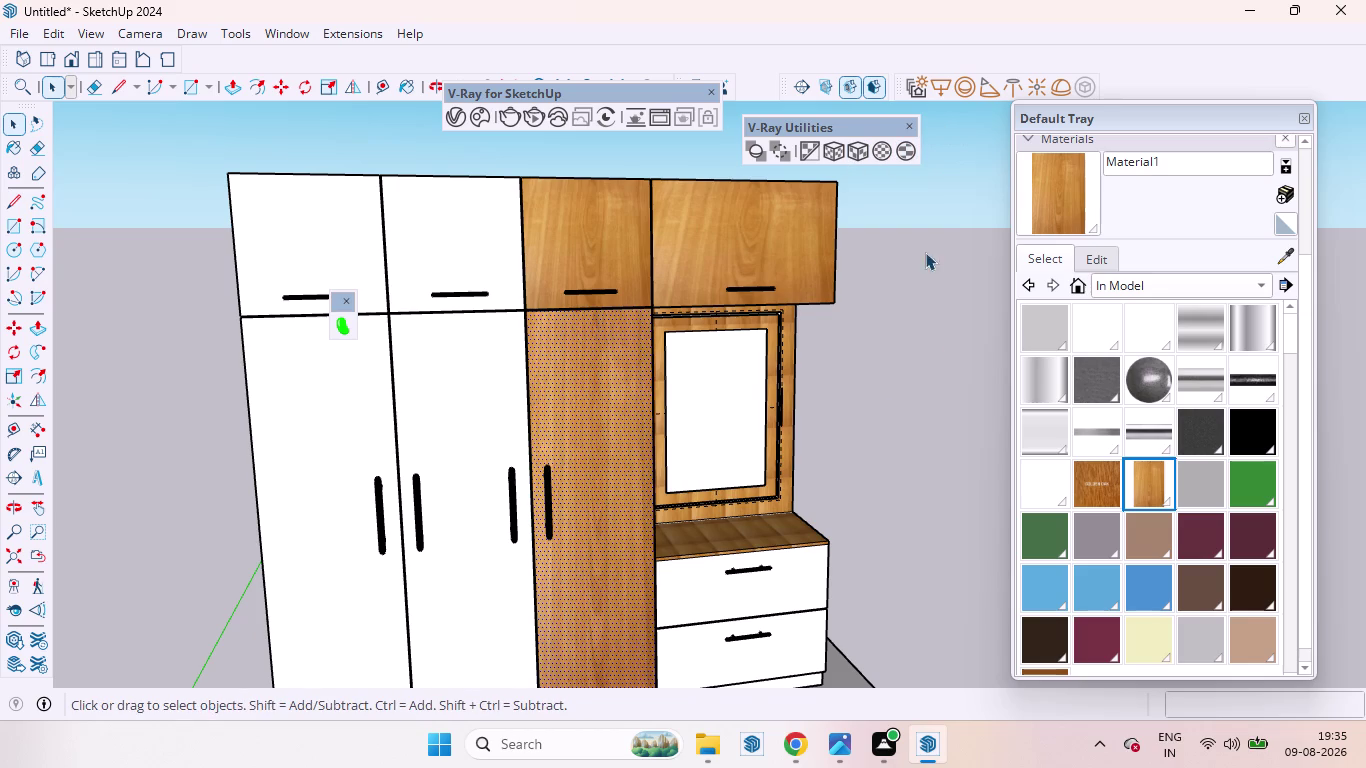
scroll(down, 3)
click(905, 405)
middle_drag(955, 383, 833, 384)
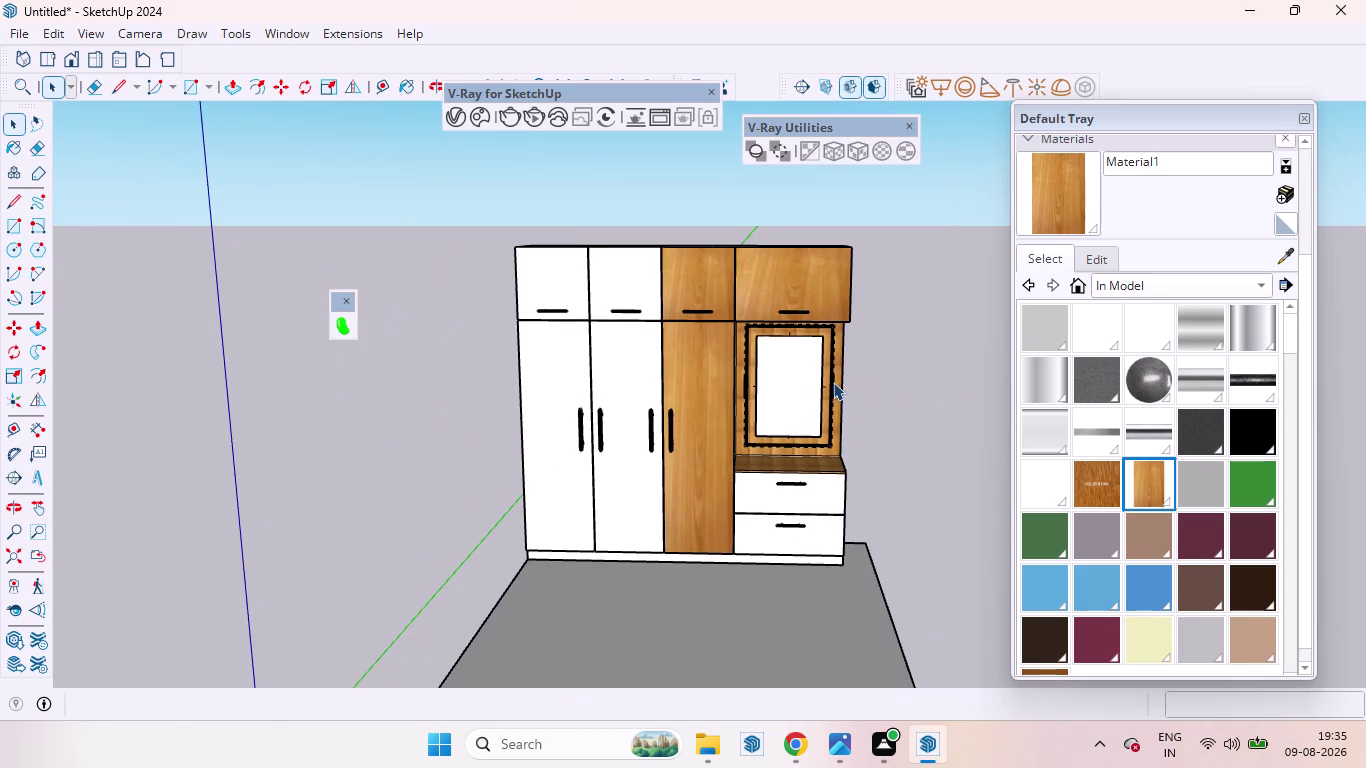
Apply Cubic Projection (Bounding Box) to the niche's left inner panel and back panel.
scroll(up, 3)
middle_drag(848, 405, 622, 400)
scroll(up, 3)
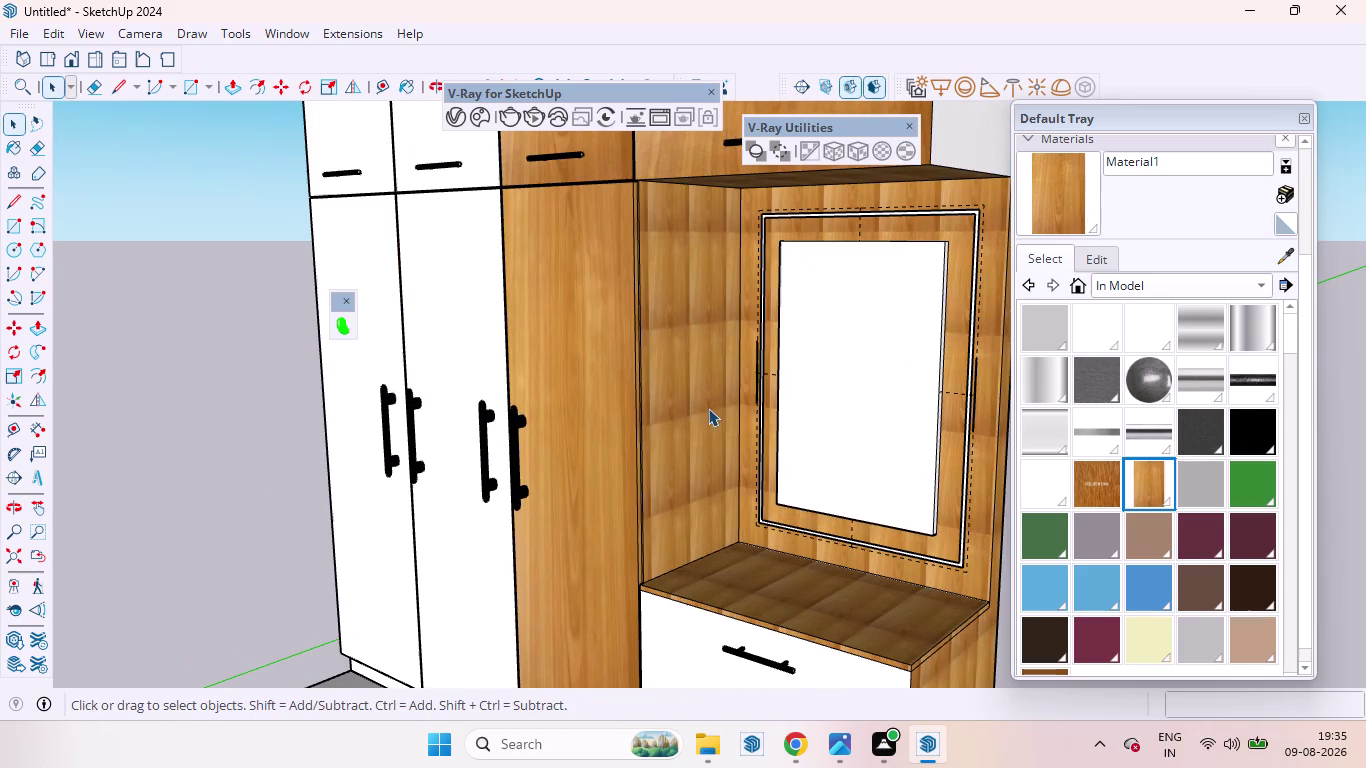
click(708, 408)
click(862, 140)
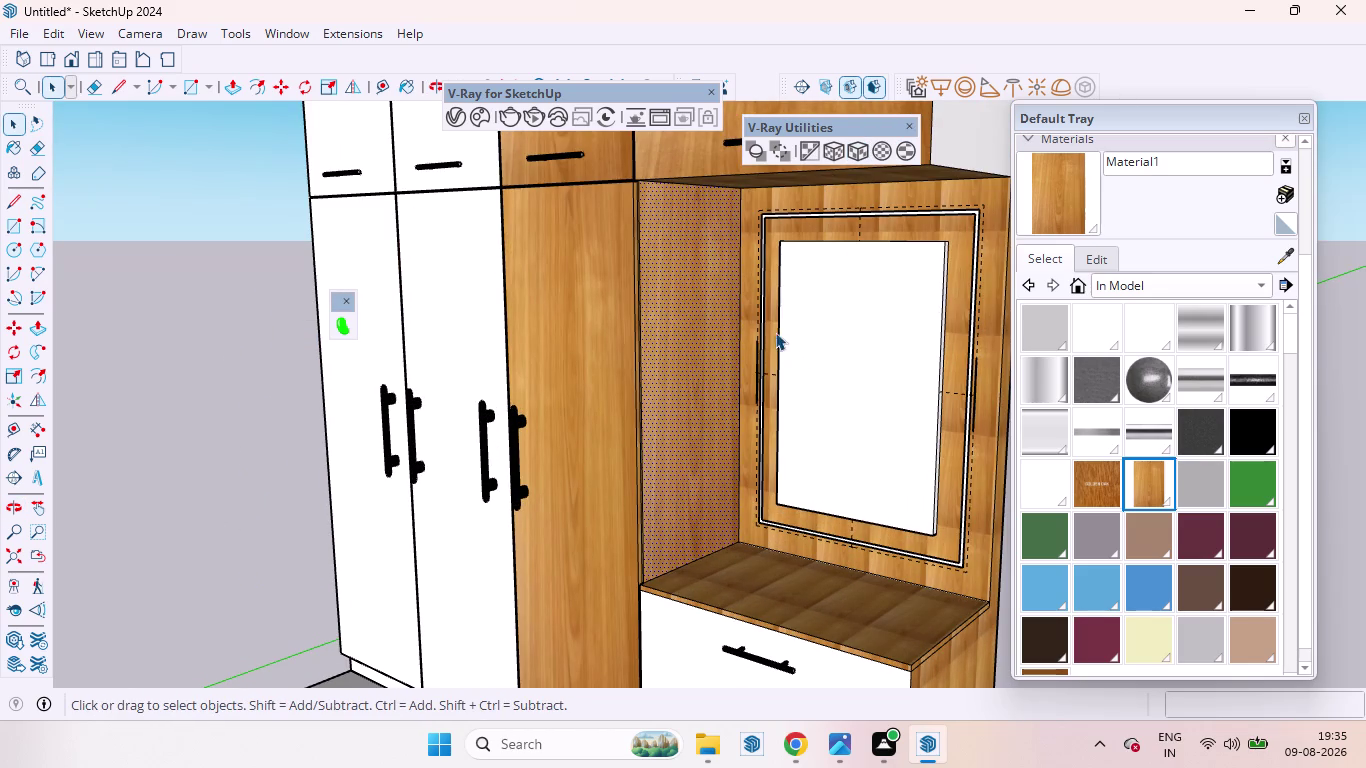
click(750, 301)
click(848, 156)
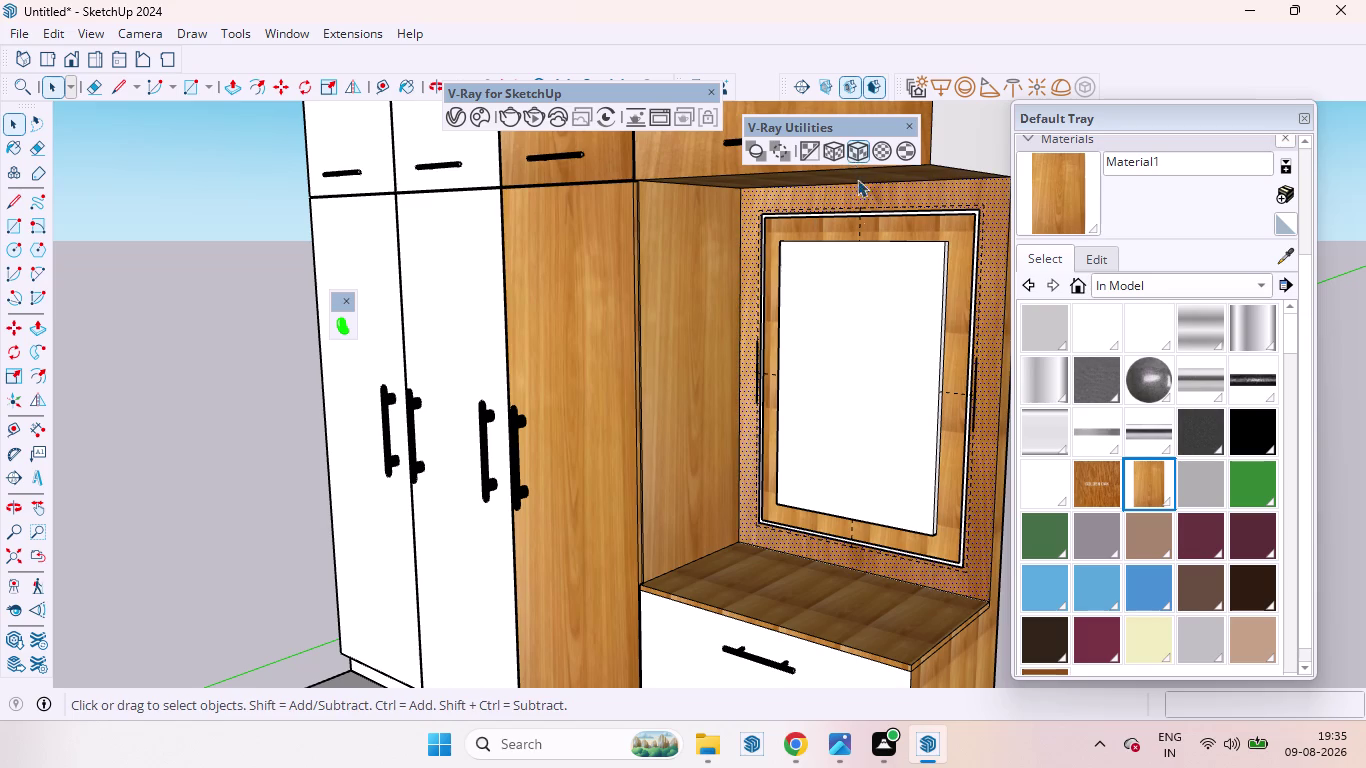
click(826, 231)
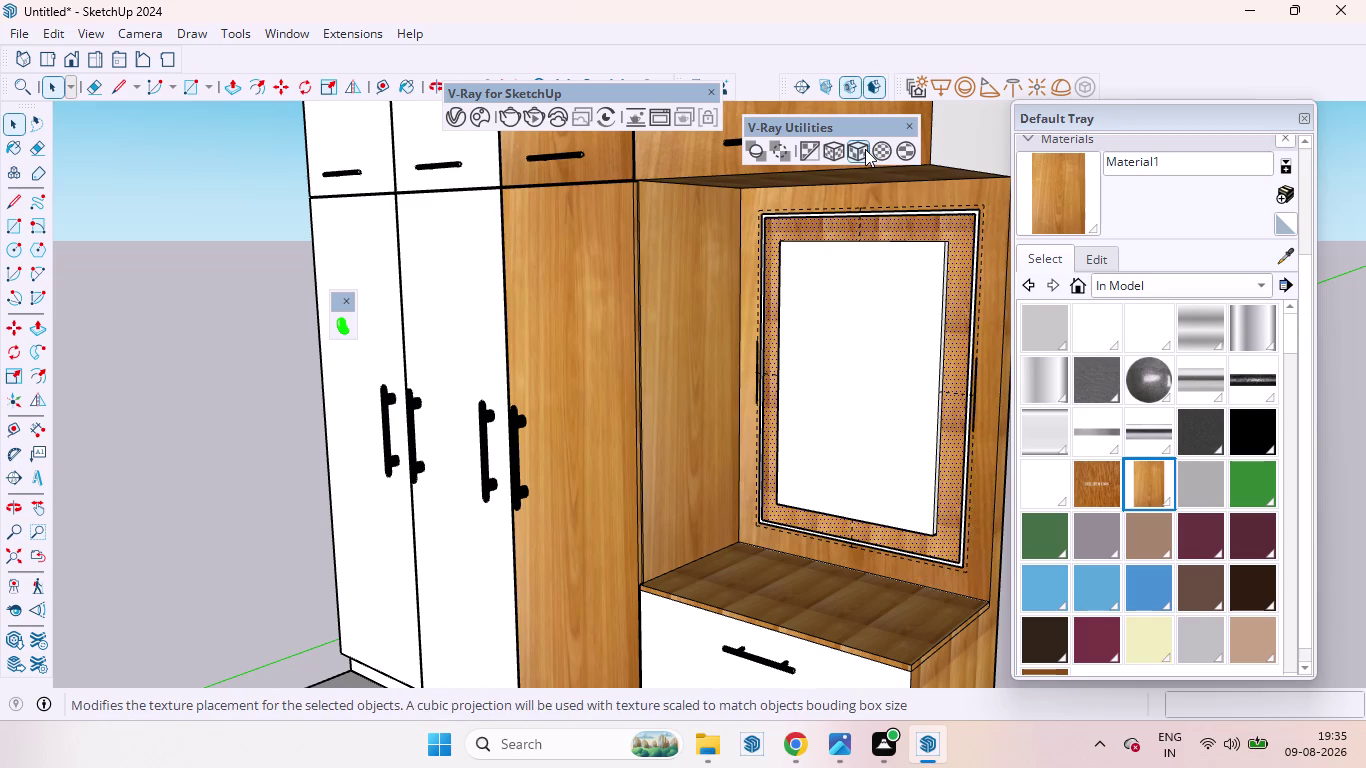
click(865, 149)
Apply Cubic Projection (Bounding Box) to the counter top below the mirror.
scroll(down, 3)
scroll(up, 3)
click(795, 537)
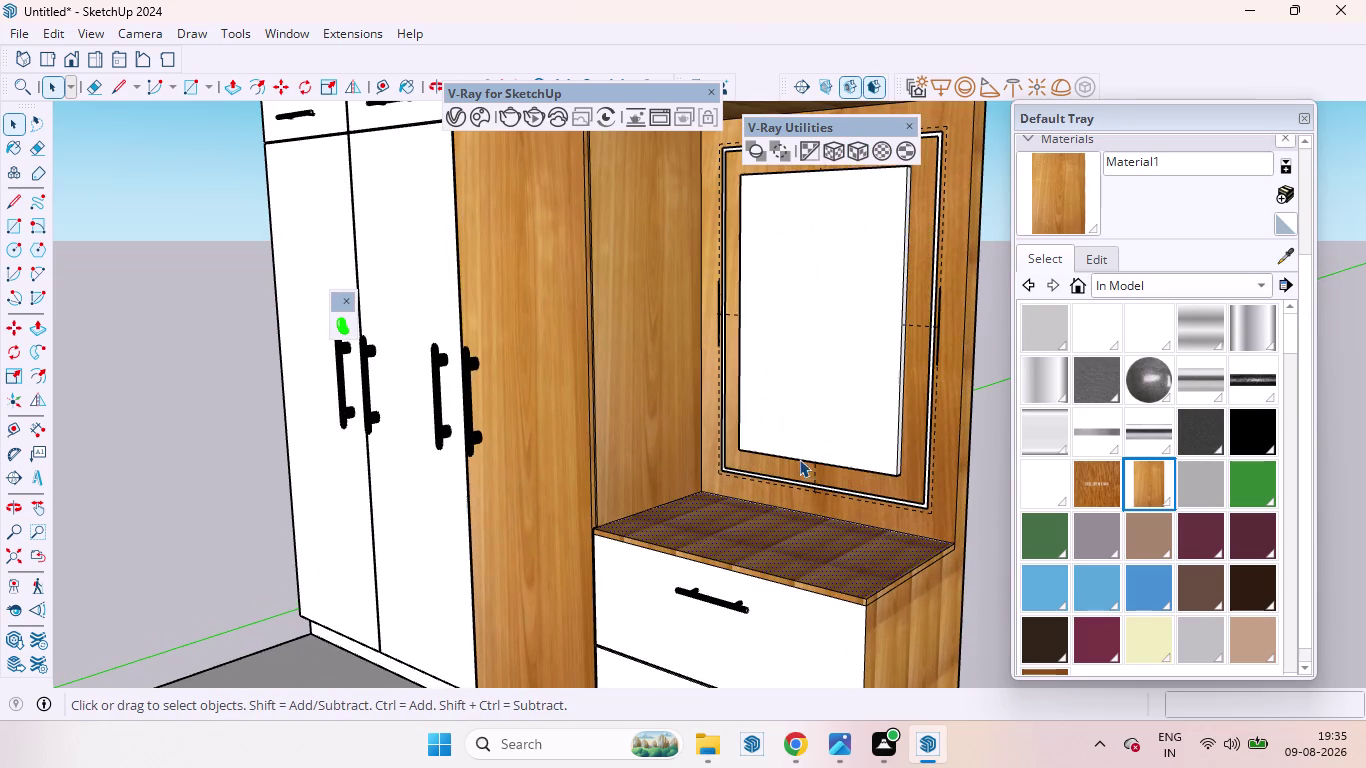
click(855, 144)
scroll(down, 3)
scroll(up, 3)
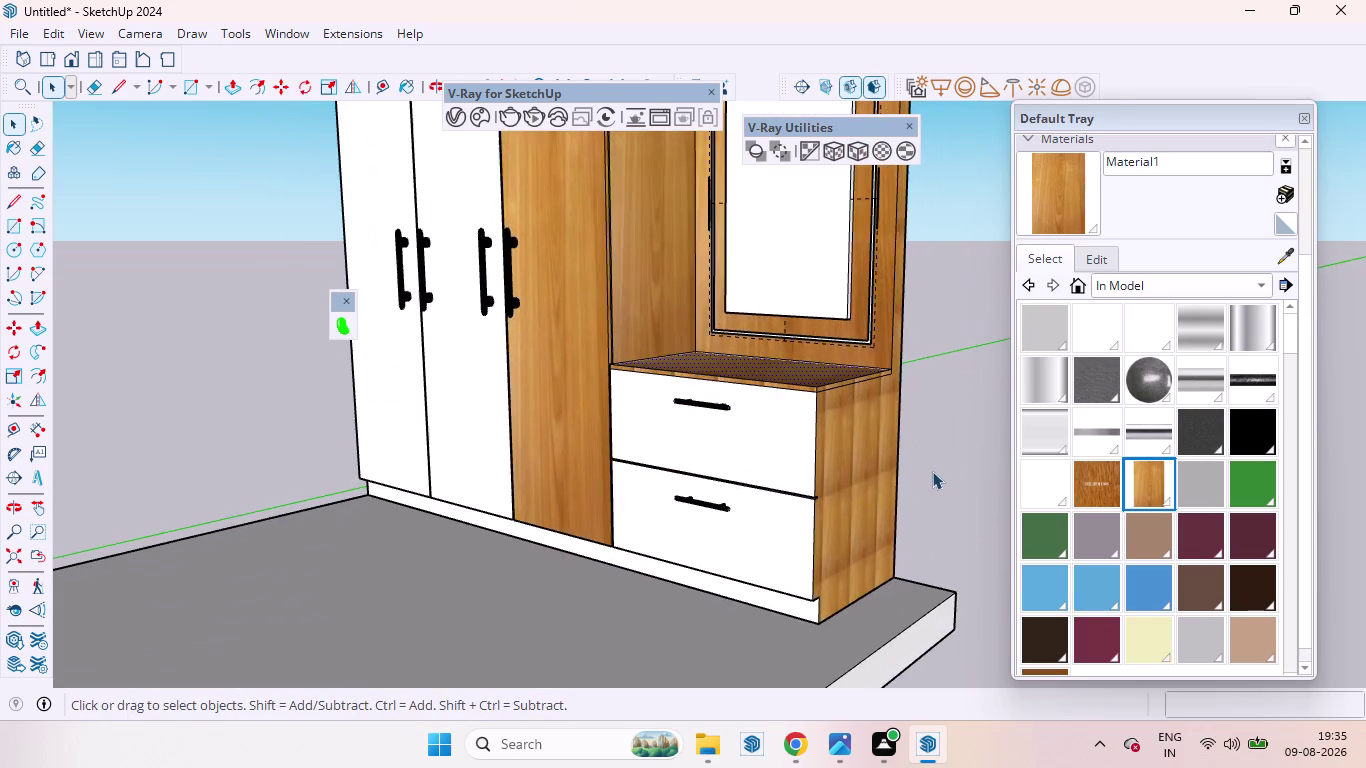
Apply Cubic Projection (Bounding Box) to the drawer unit's side panel.
middle_drag(930, 472, 833, 441)
click(817, 438)
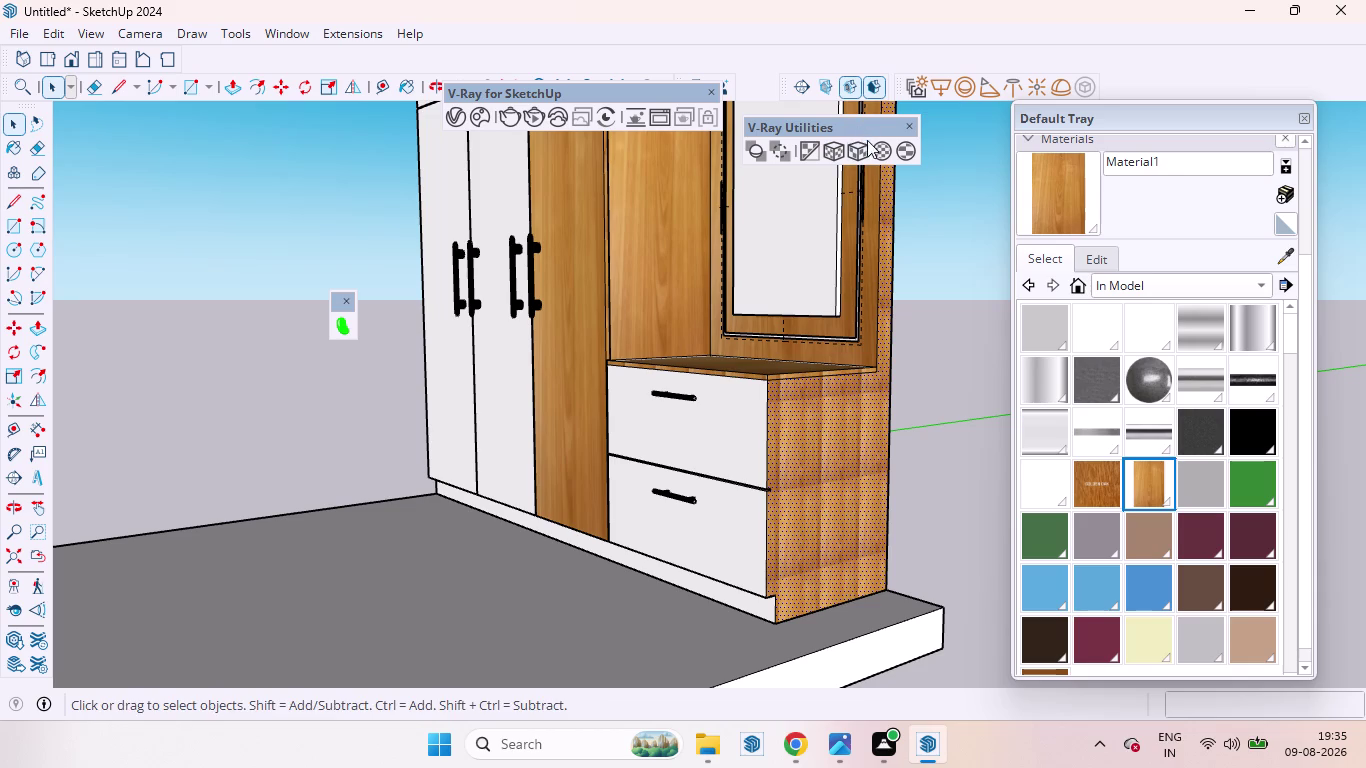
click(864, 149)
scroll(down, 3)
click(910, 428)
scroll(down, 3)
middle_drag(768, 381, 776, 384)
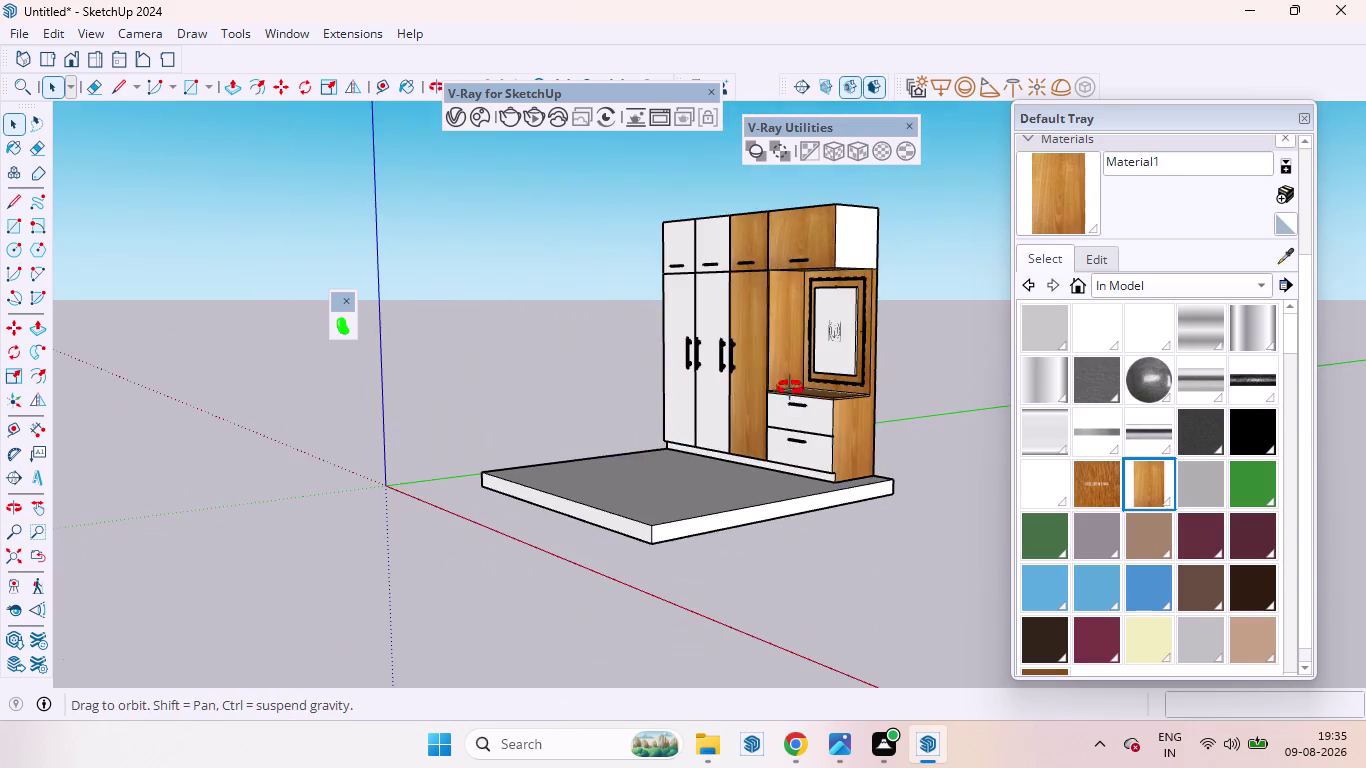
Paint the white upper end panel with Material1.
middle_drag(776, 384, 976, 392)
scroll(down, 3)
scroll(up, 3)
middle_drag(895, 301, 719, 325)
scroll(up, 3)
click(1040, 202)
scroll(down, 3)
scroll(up, 3)
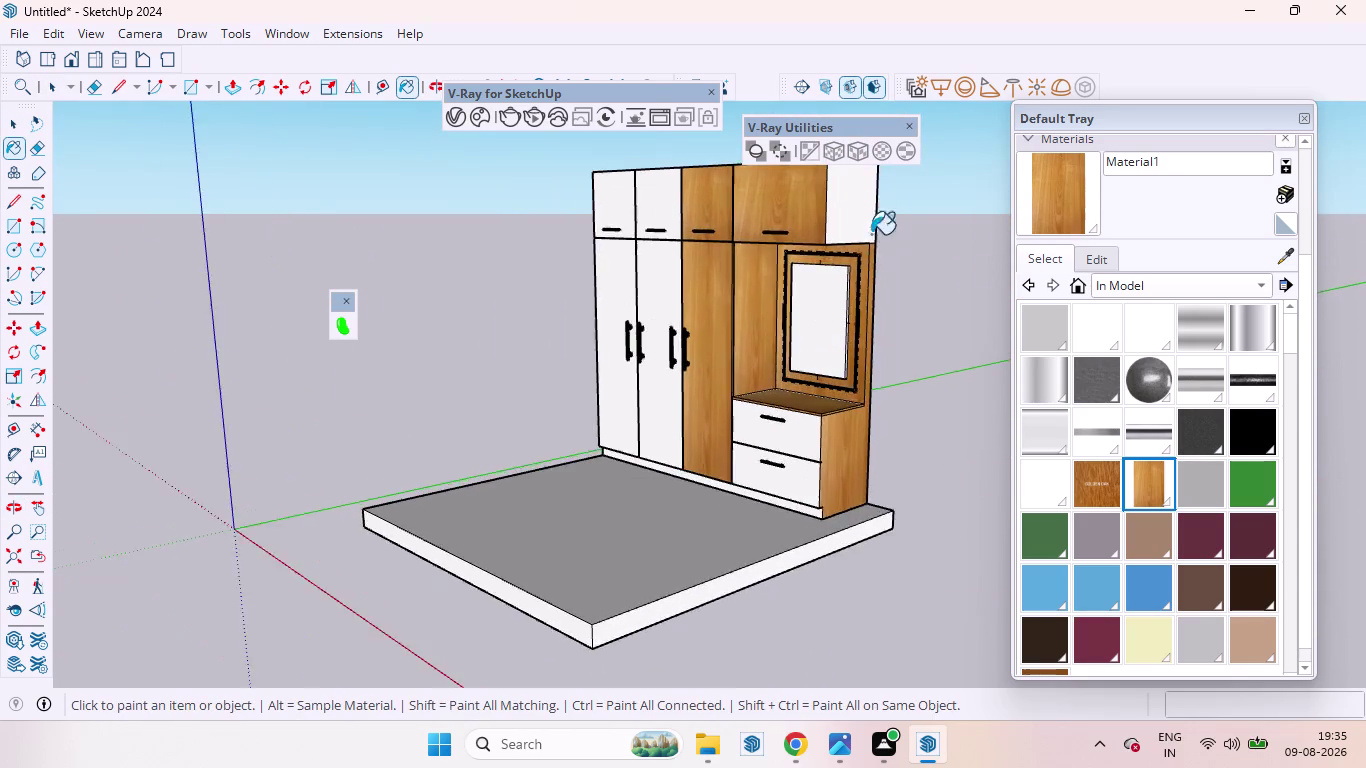
scroll(up, 3)
click(856, 208)
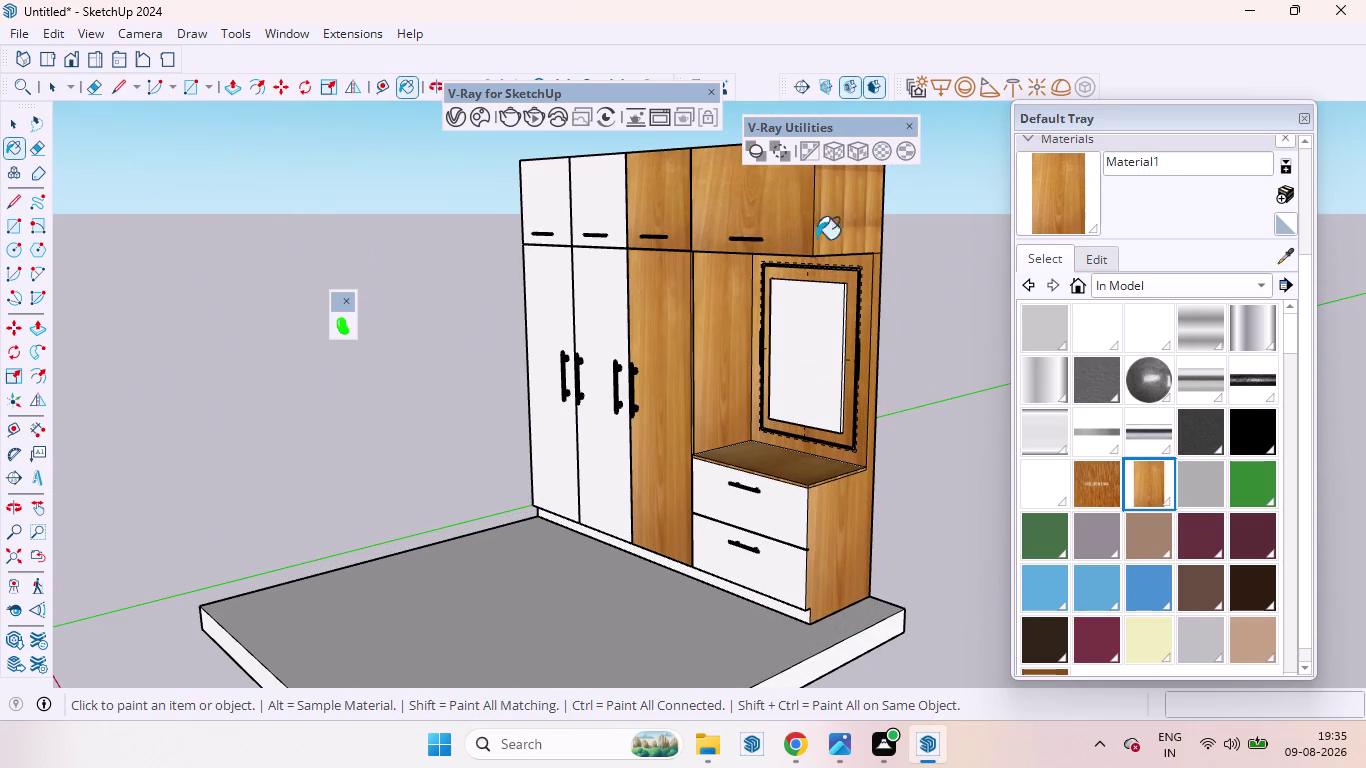
Apply Cubic Projection (Bounding Box) to the newly painted end panel.
key(space)
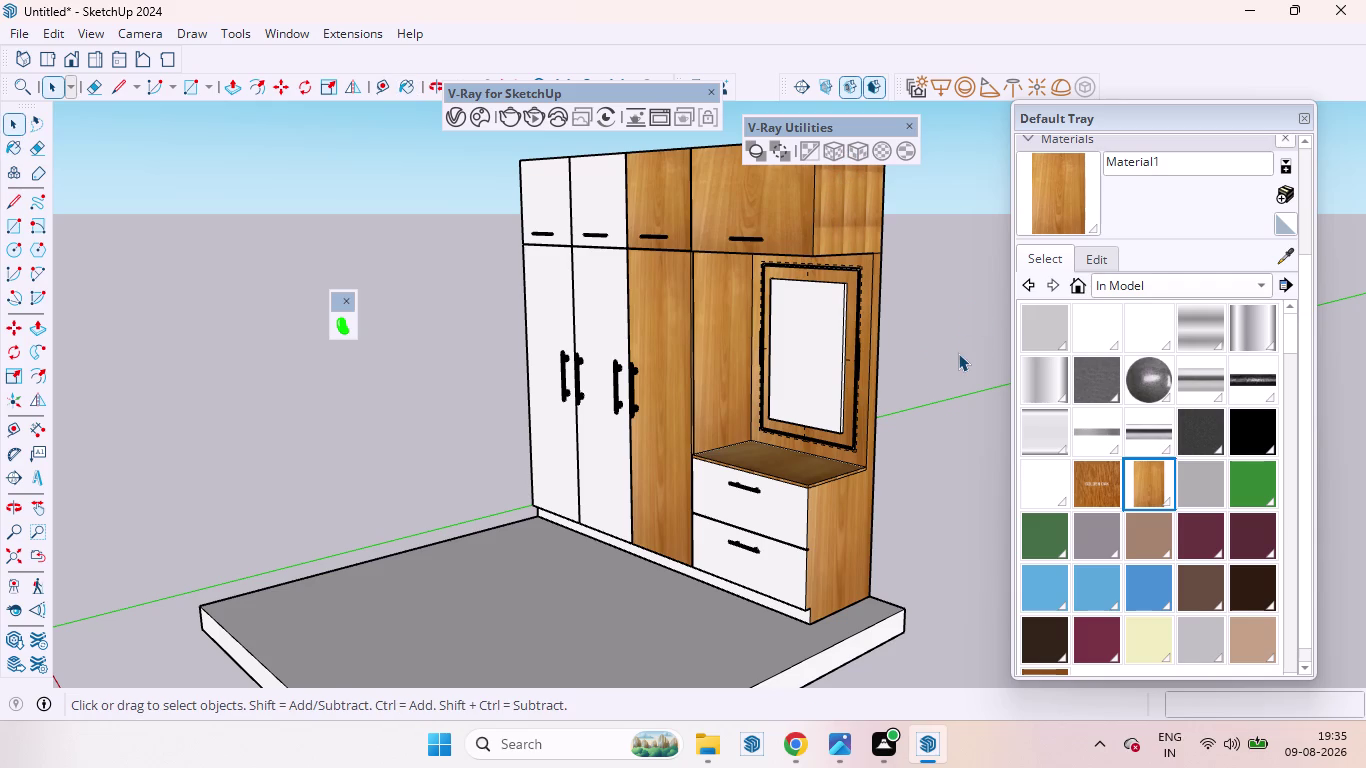
click(852, 217)
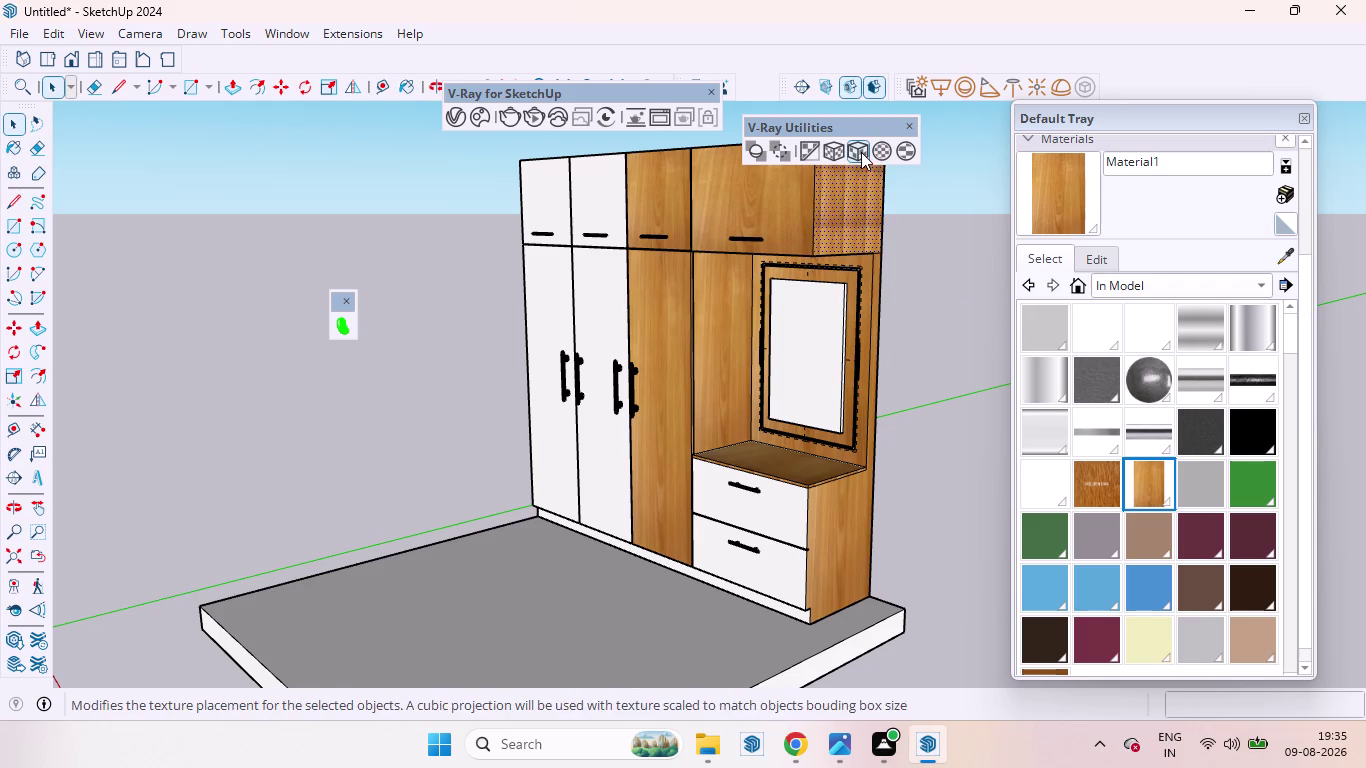
click(861, 152)
click(941, 308)
scroll(down, 3)
click(937, 388)
middle_drag(790, 305, 912, 335)
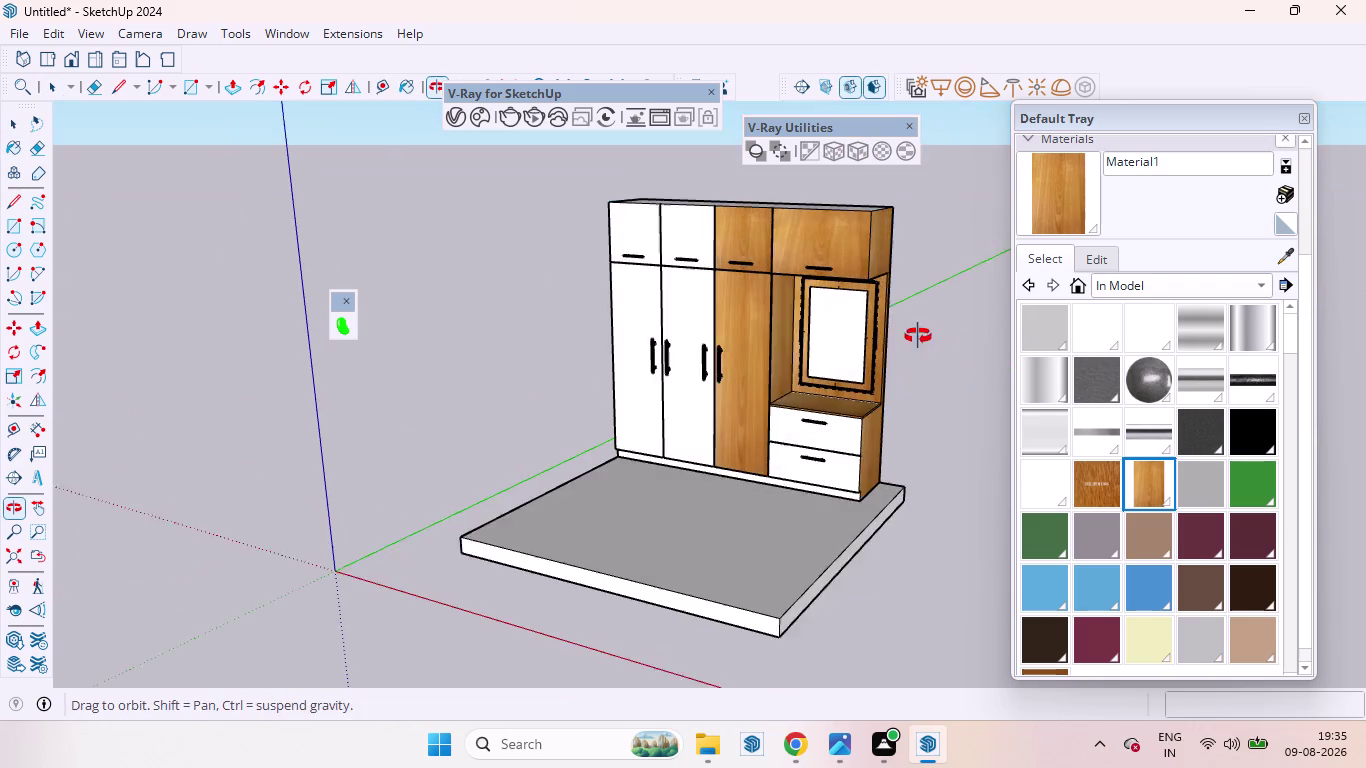
middle_drag(912, 335, 920, 336)
scroll(down, 3)
scroll(up, 3)
scroll(up, 3)
scroll(down, 3)
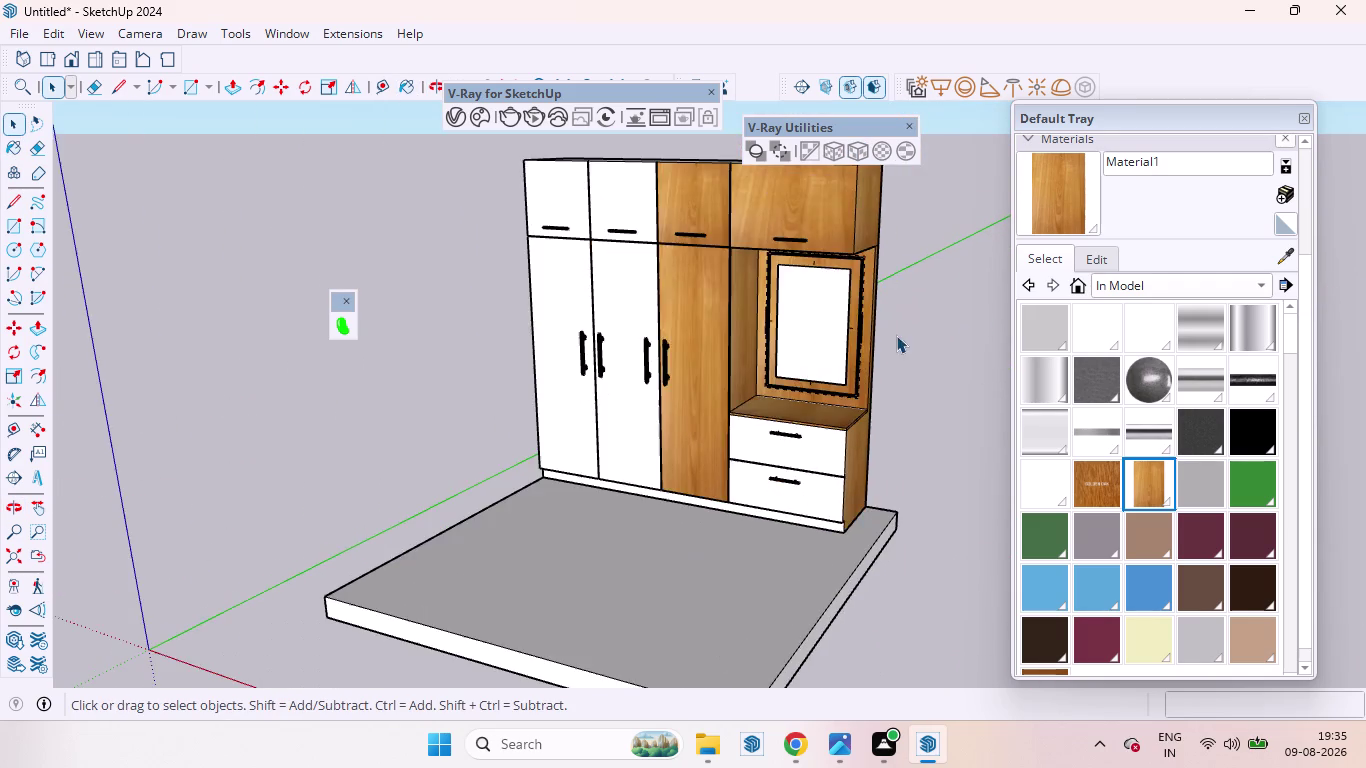
scroll(down, 3)
middle_drag(829, 431, 905, 298)
scroll(up, 3)
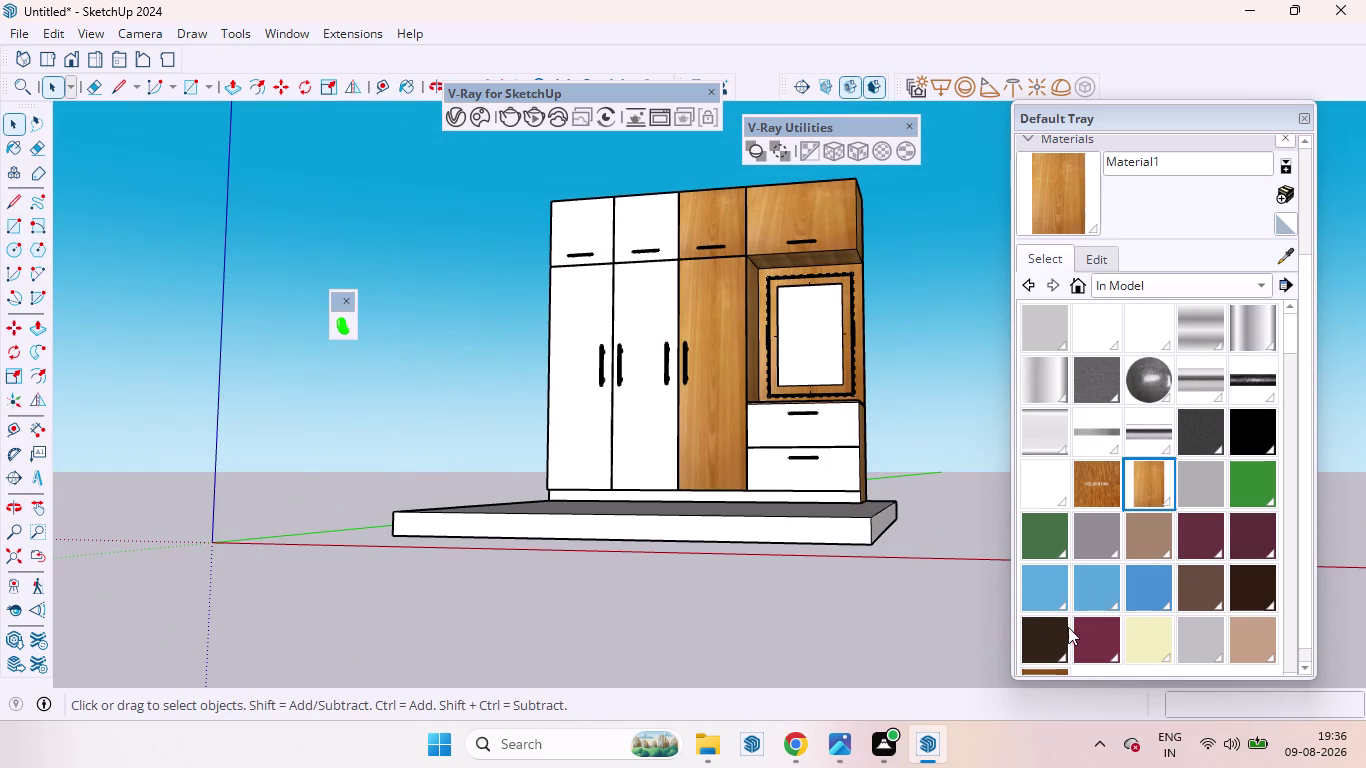
scroll(down, 3)
scroll(up, 3)
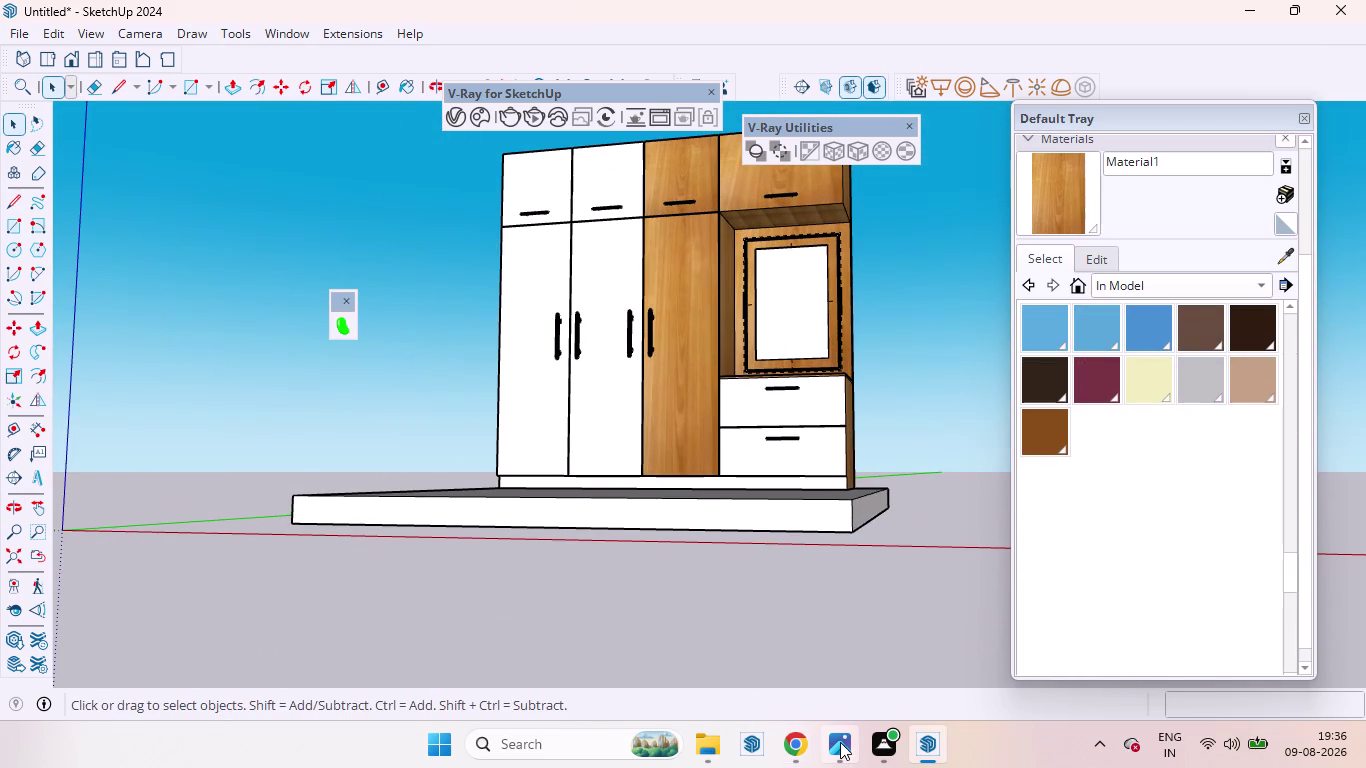